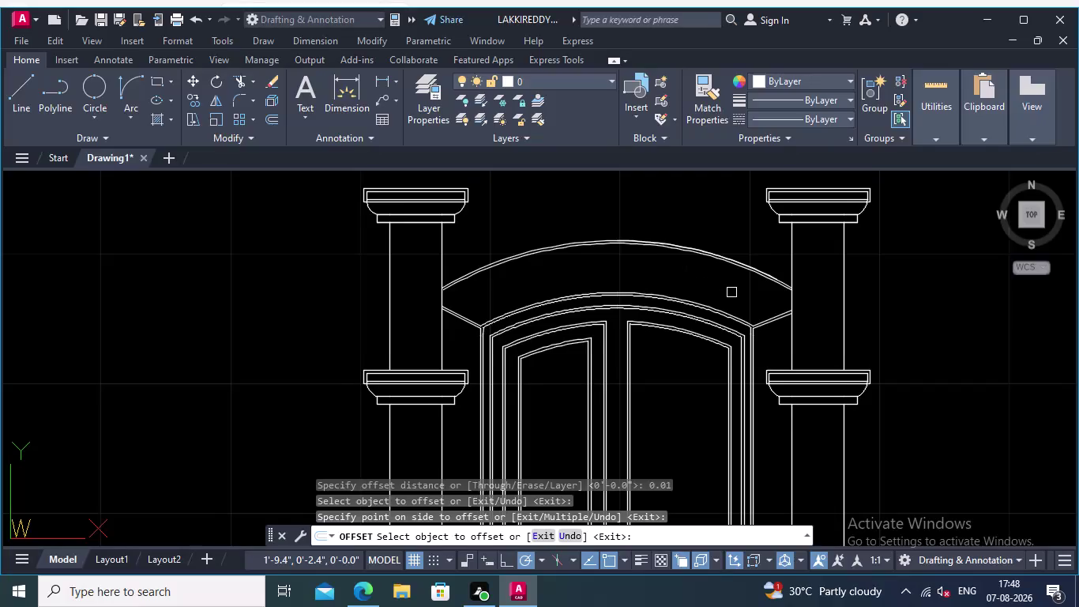
Pan and zoom across the arch, columns and door leaves, then cancel the running offset.
middle_drag(735, 292, 737, 260)
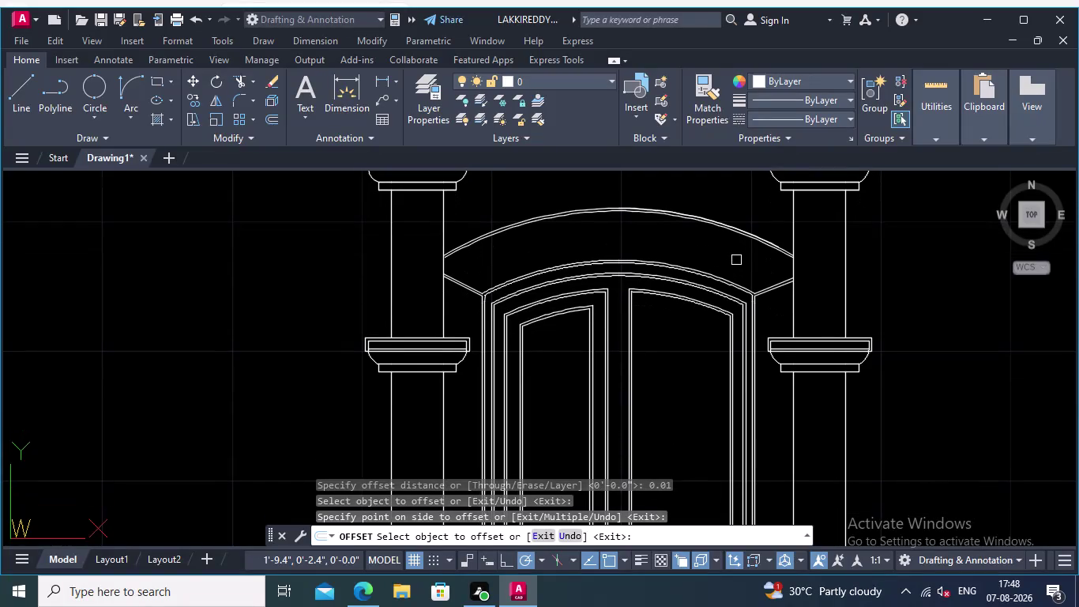
scroll(down, 3)
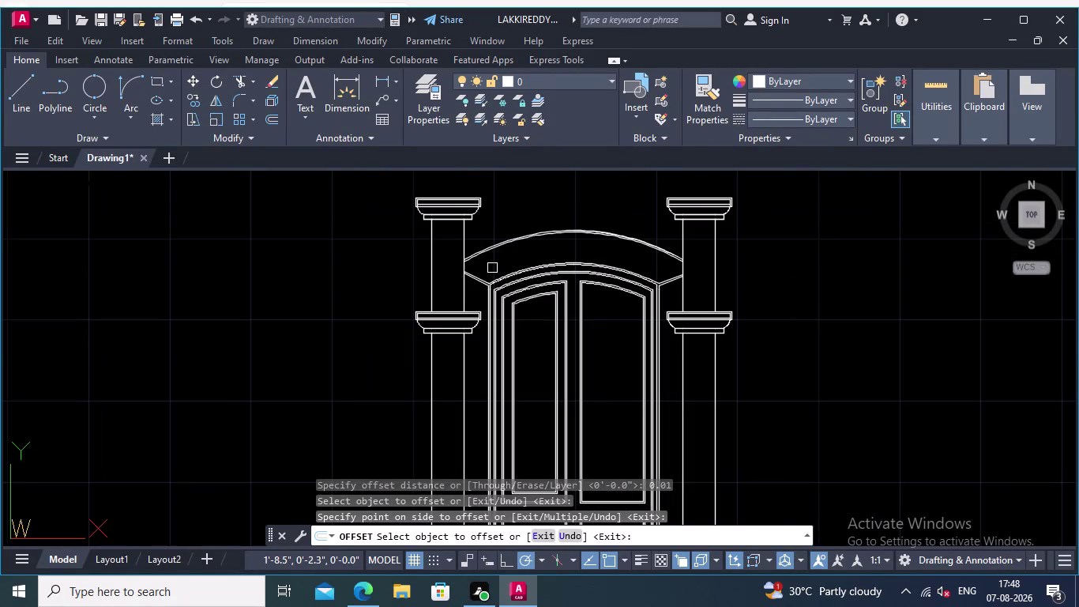
scroll(up, 3)
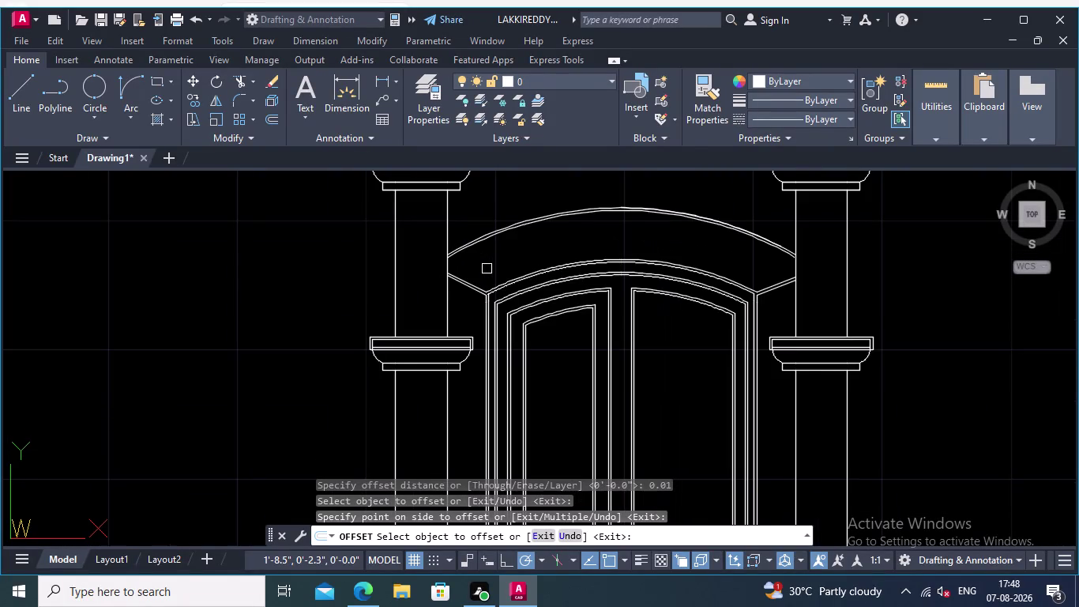
scroll(up, 3)
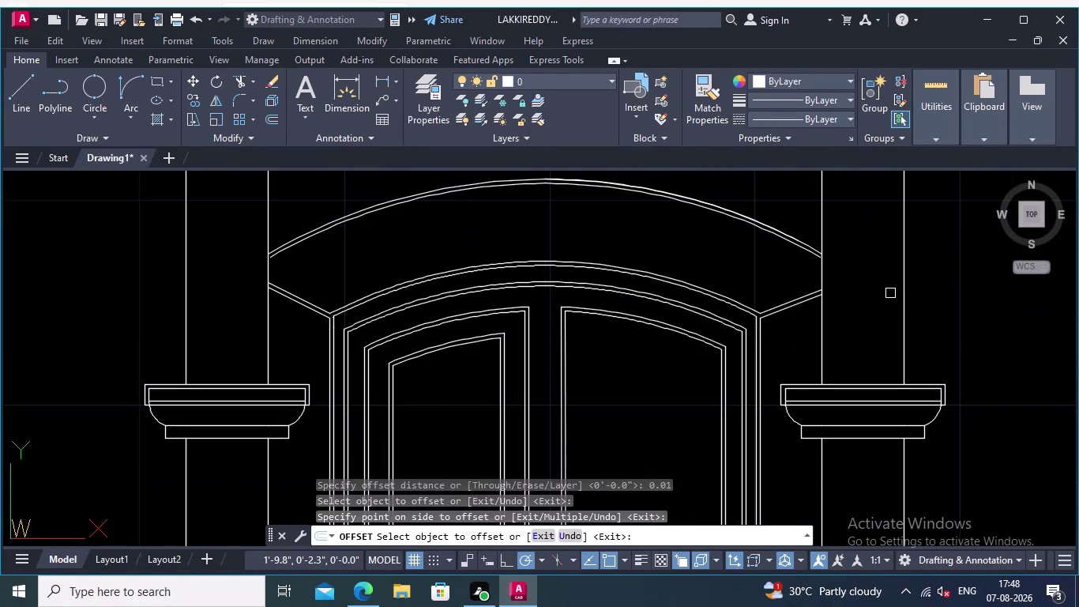
scroll(down, 3)
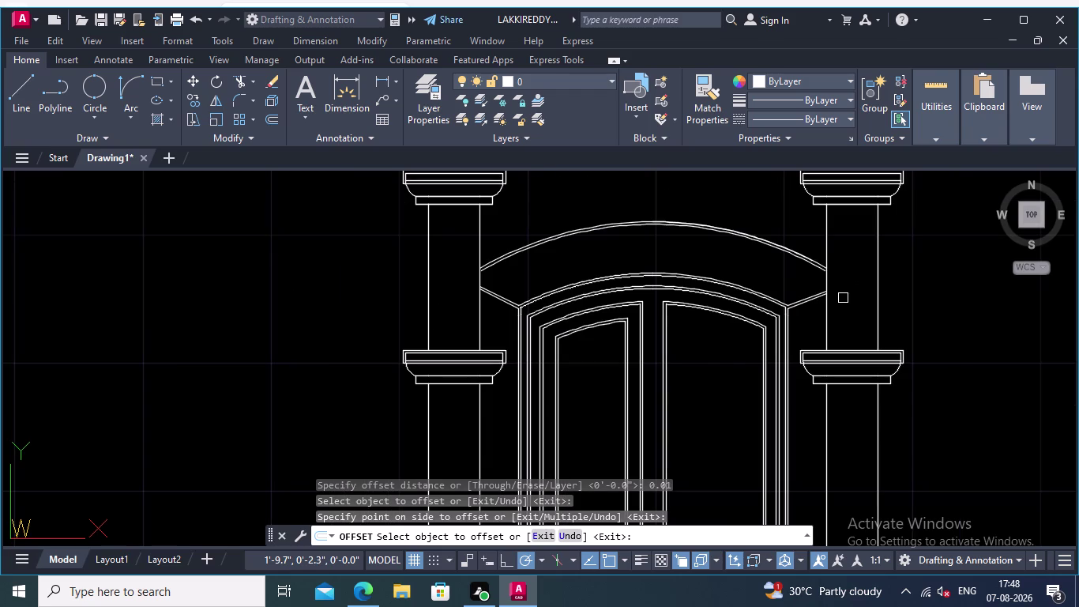
middle_drag(715, 370, 702, 290)
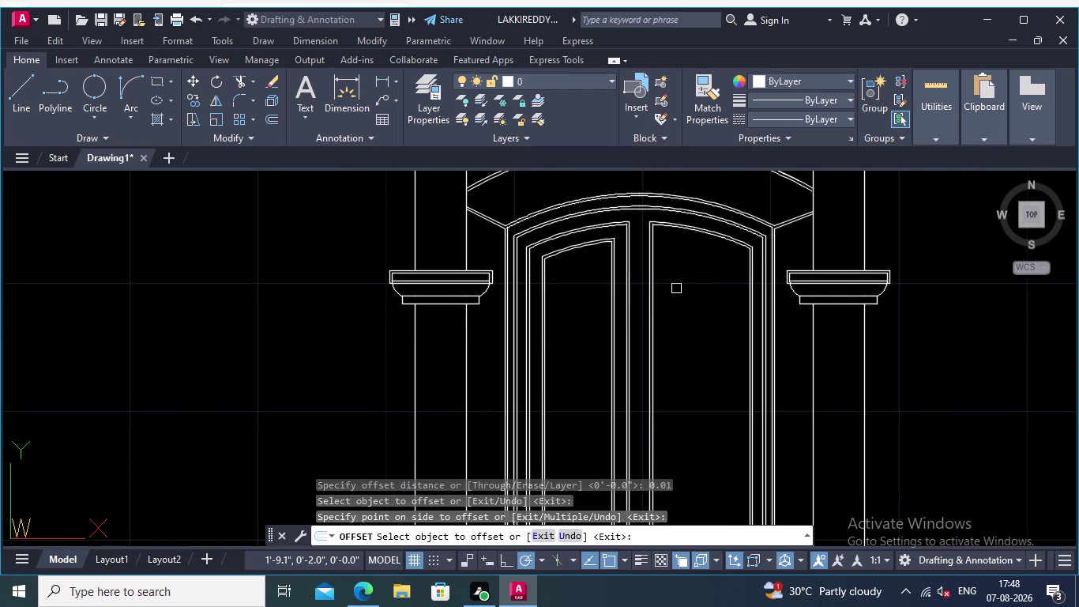
scroll(up, 3)
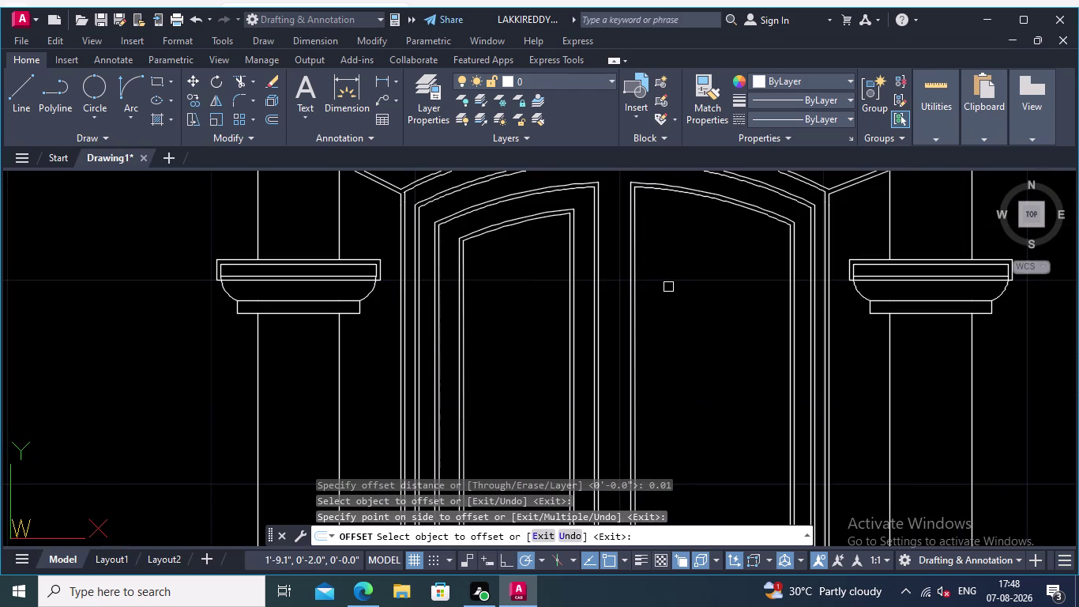
middle_drag(673, 288, 689, 287)
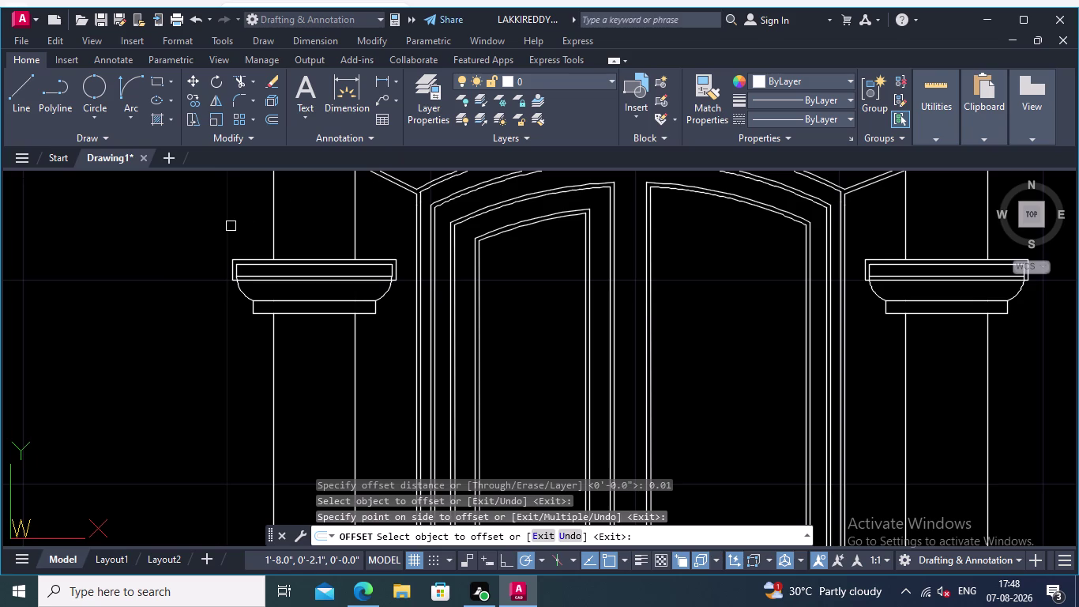
key(Escape)
Start JOIN and select the right leaf panel's top arc and a side line.
text(j)
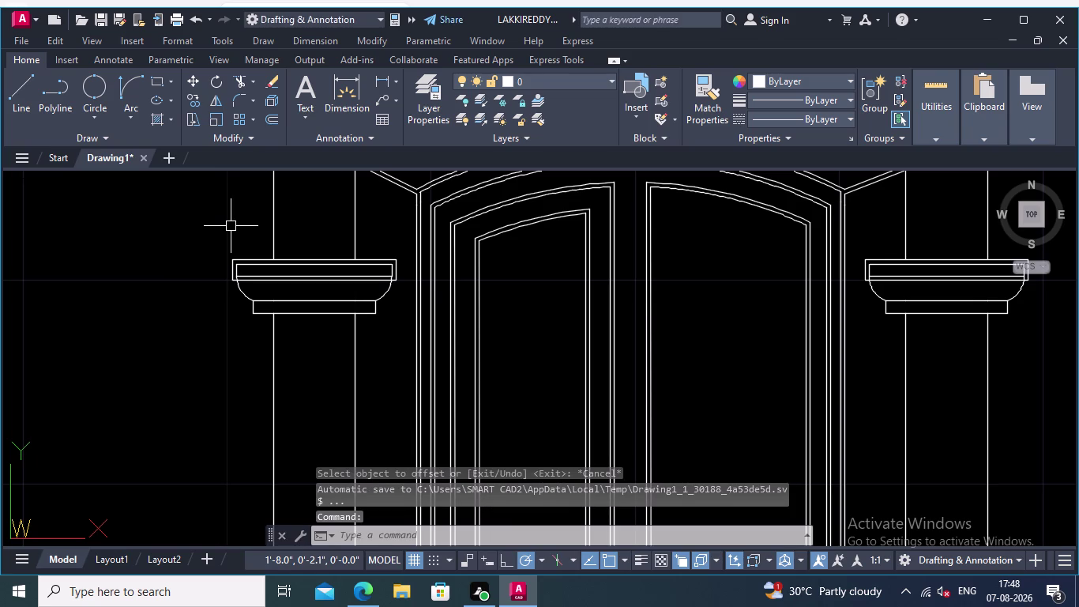
text(oin)
key(Return)
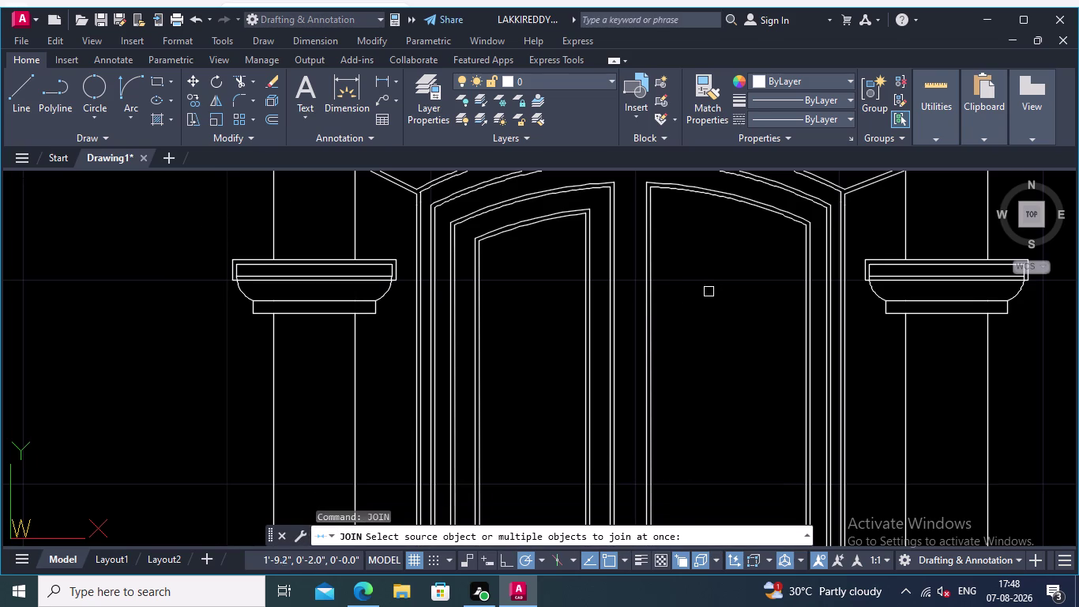
middle_drag(679, 284, 701, 341)
scroll(up, 3)
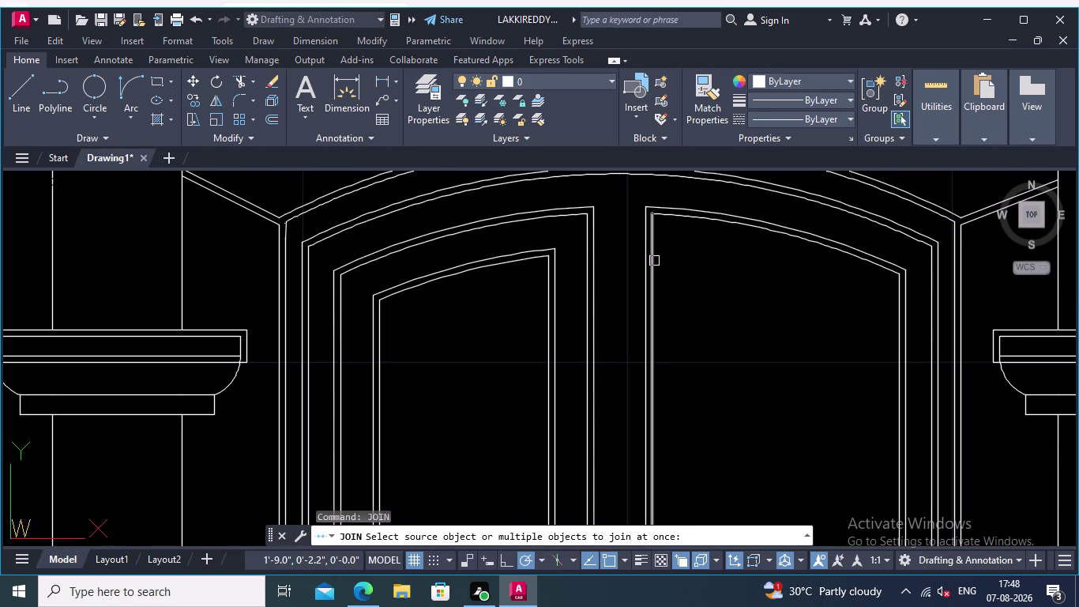
click(655, 262)
click(678, 218)
Add the panel's remaining edge and bottom line, then confirm the join.
middle_drag(692, 302, 620, 274)
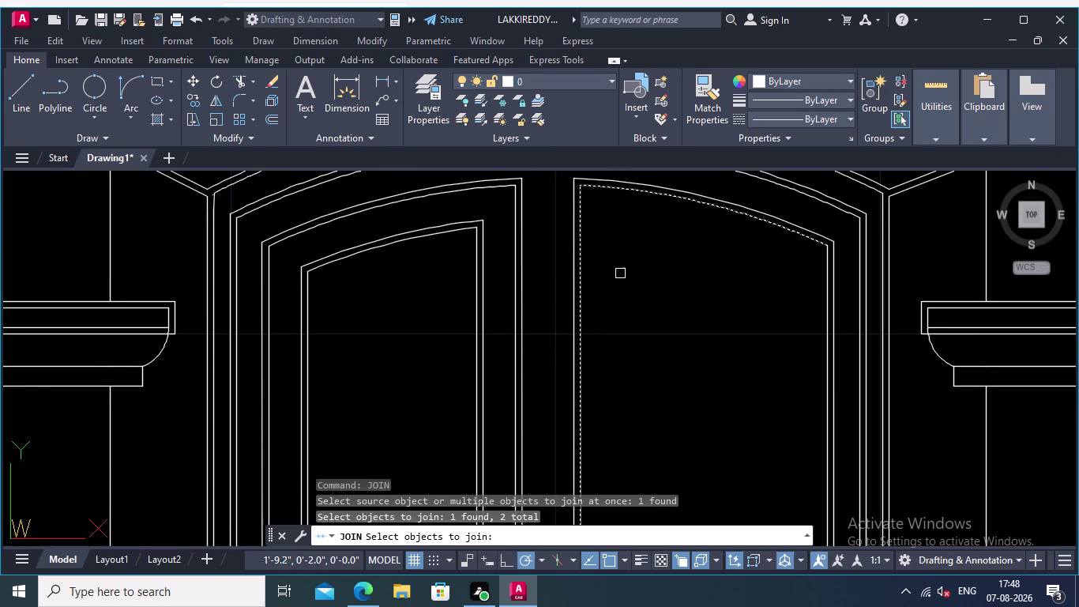
scroll(up, 3)
click(801, 391)
scroll(down, 3)
middle_drag(699, 366, 659, 193)
middle_drag(653, 352, 653, 217)
middle_drag(637, 414, 641, 290)
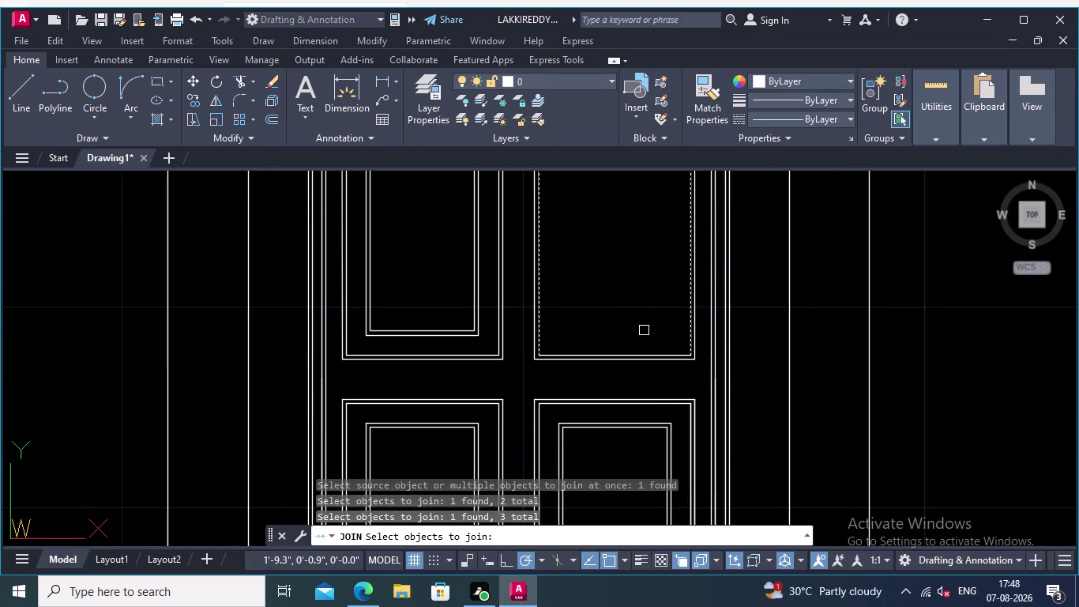
scroll(up, 3)
click(611, 366)
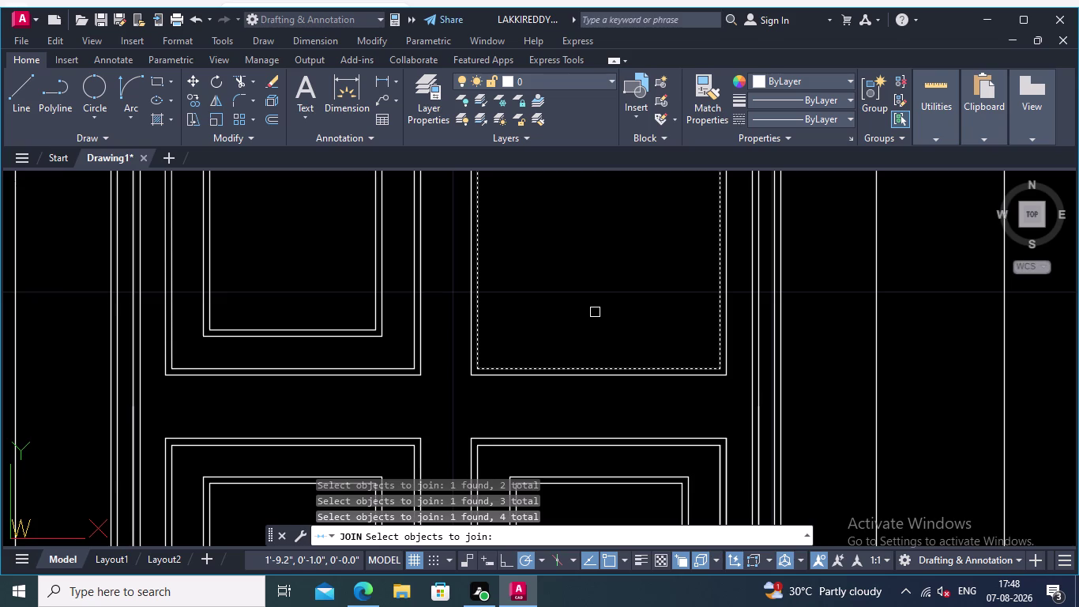
key(Return)
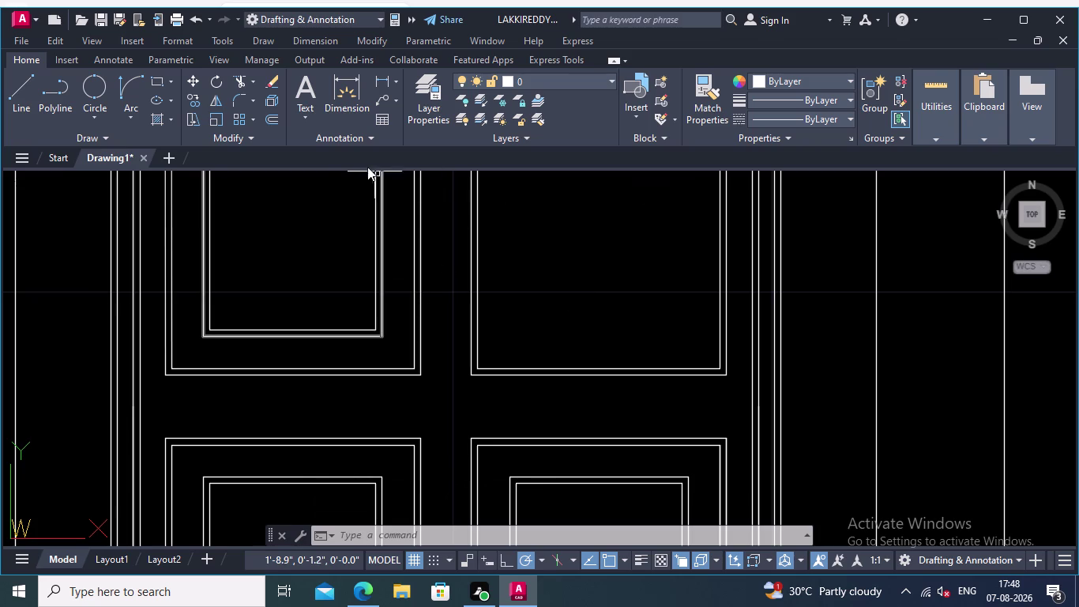
Start Offset and set the offset distance to 0.05.
click(272, 111)
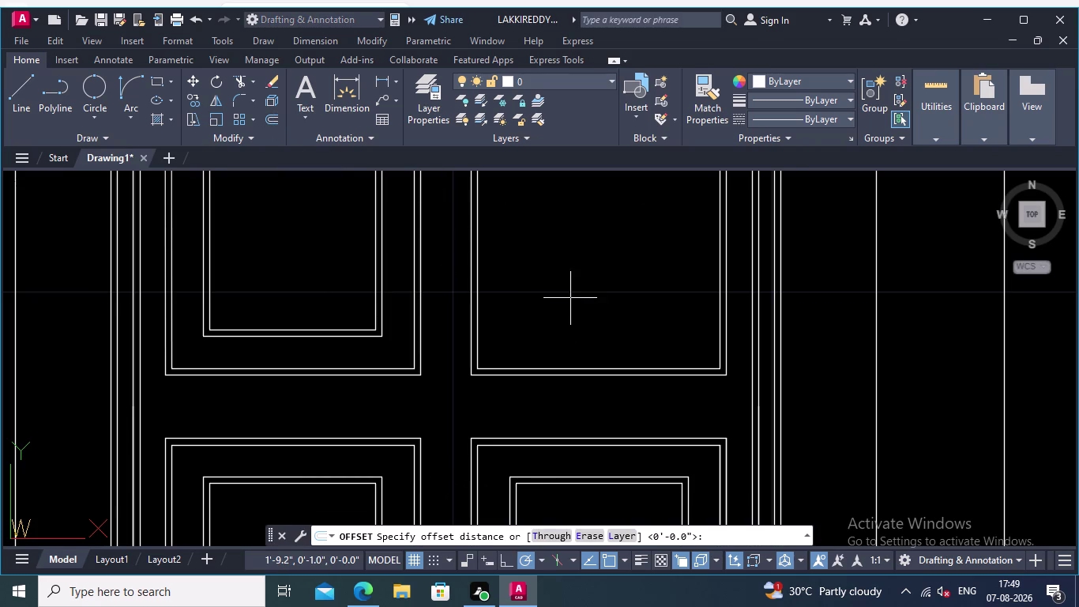
middle_drag(571, 298, 594, 406)
scroll(up, 3)
middle_drag(594, 406, 575, 296)
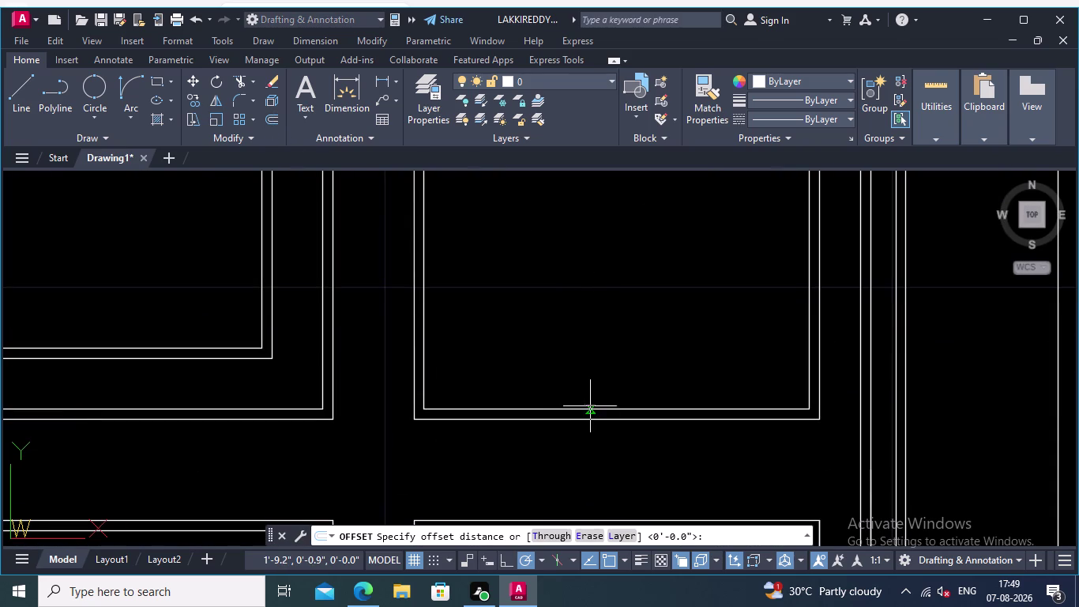
click(590, 407)
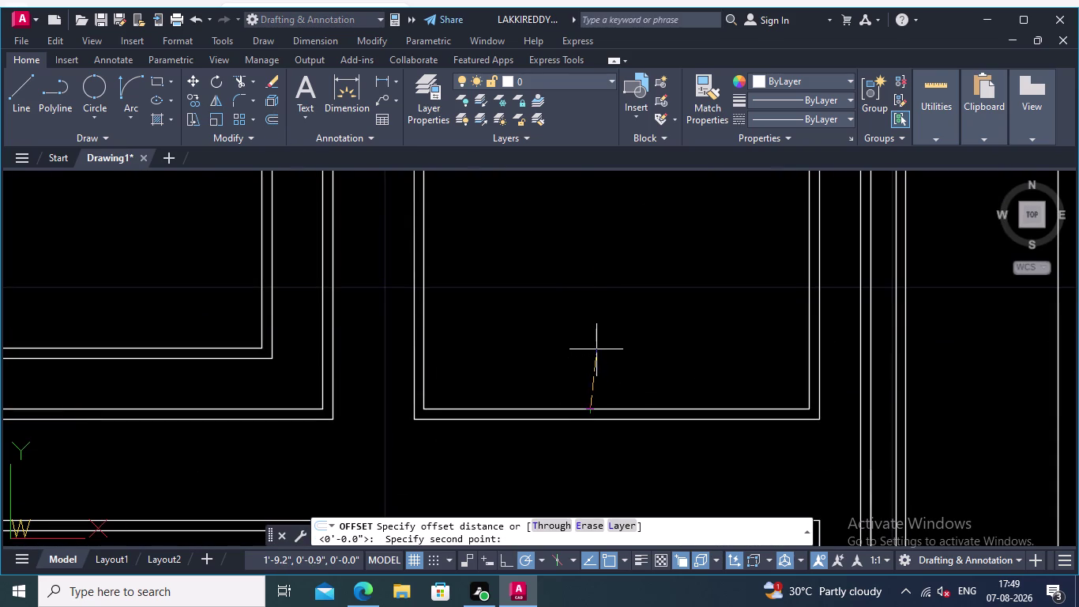
text(0.05)
key(Return)
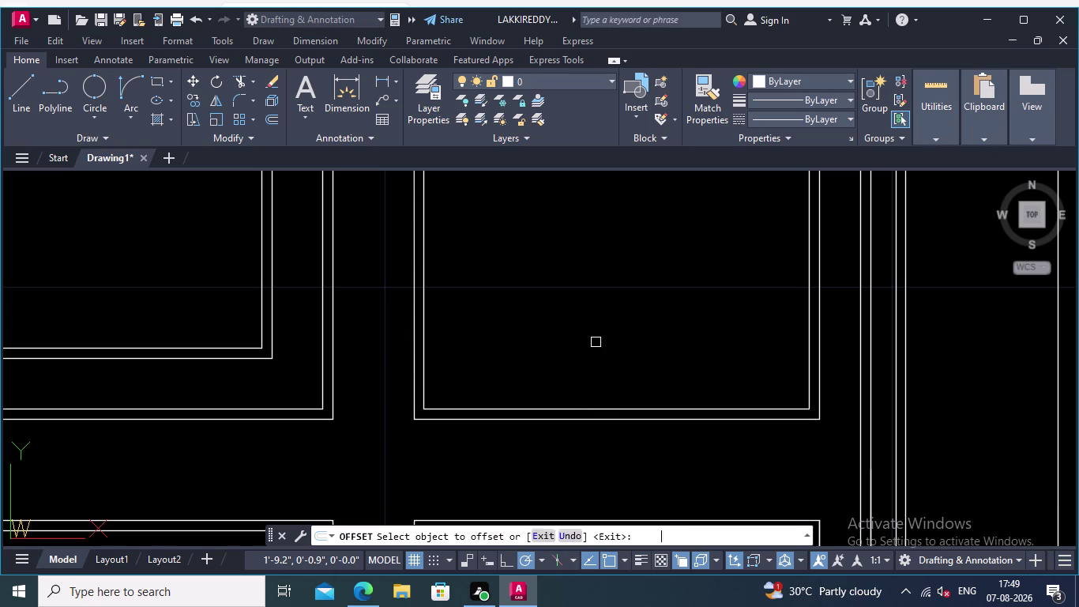
Offset the joined panel outline to one side and zoom out over the door.
click(591, 407)
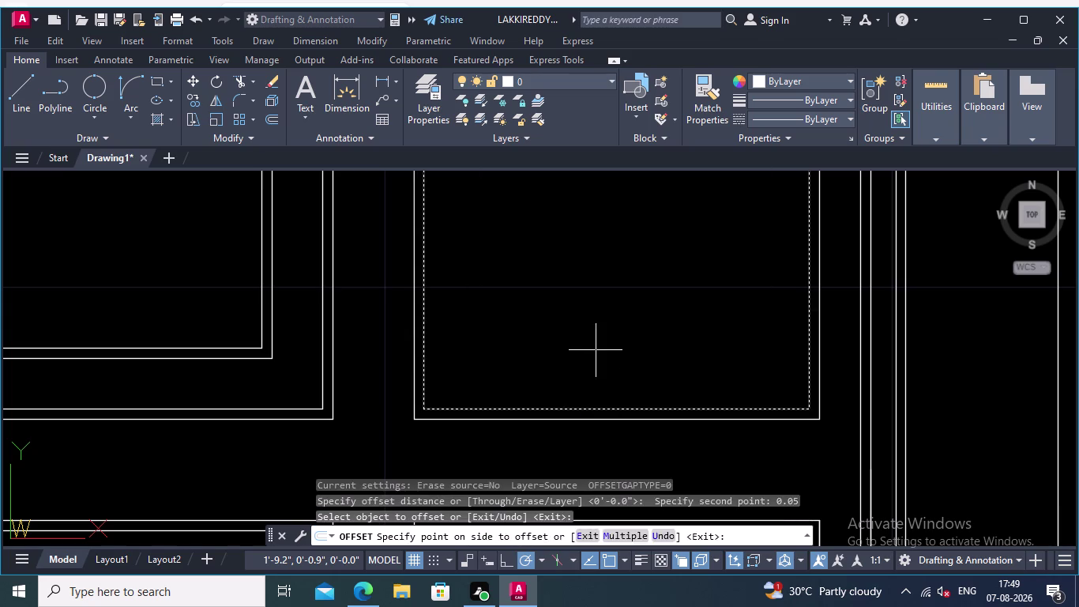
click(597, 347)
scroll(down, 3)
middle_drag(594, 335, 601, 394)
scroll(down, 3)
middle_drag(591, 347, 595, 379)
scroll(up, 3)
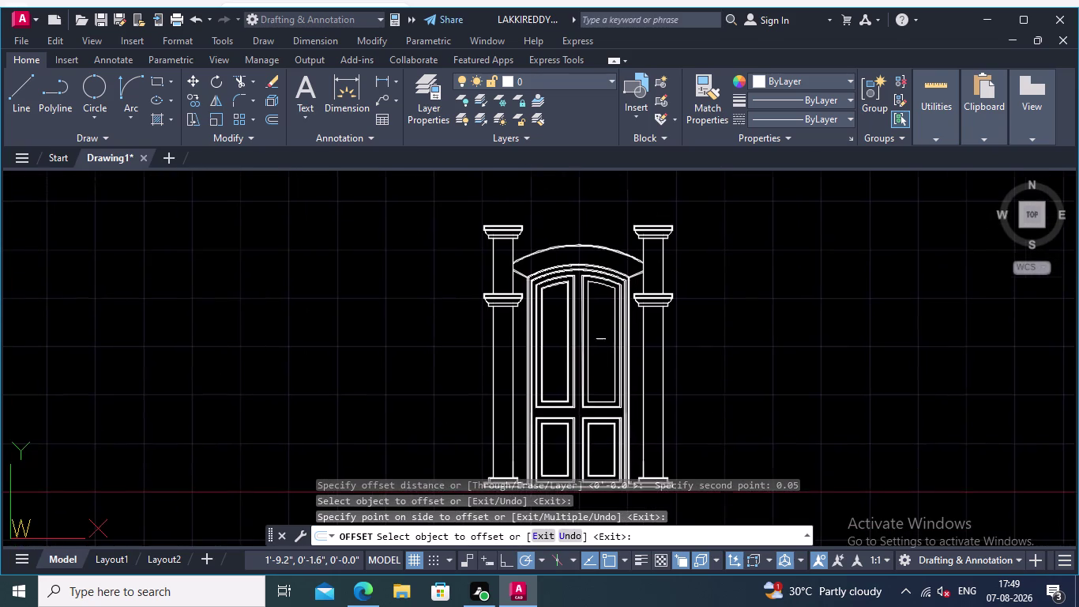
Restart Offset and set the distance to 0.01, correcting the mistyped value.
scroll(up, 3)
key(space)
key(space)
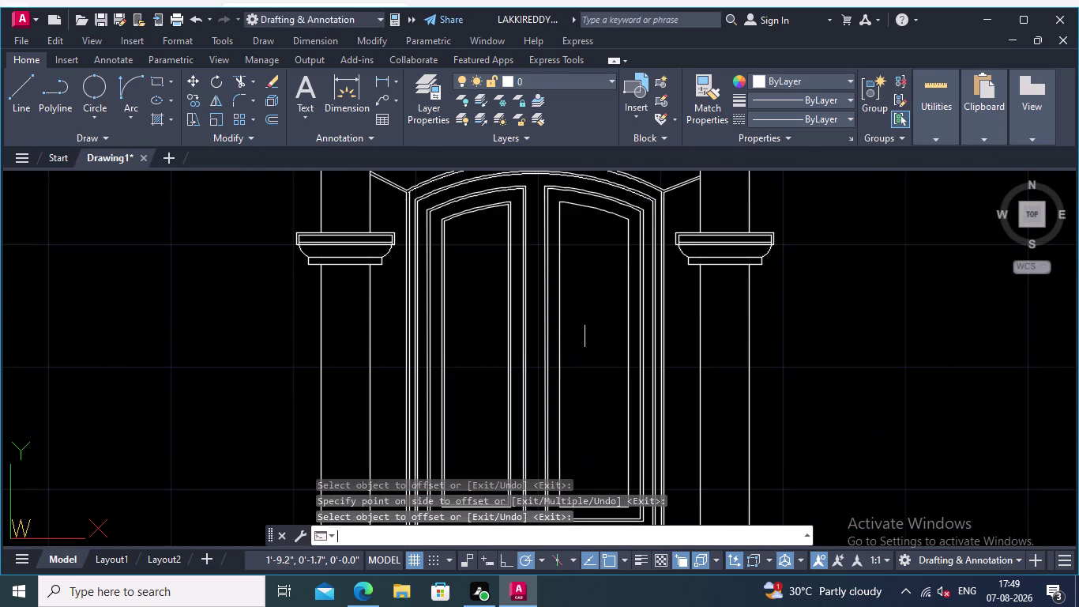
text(0.01.)
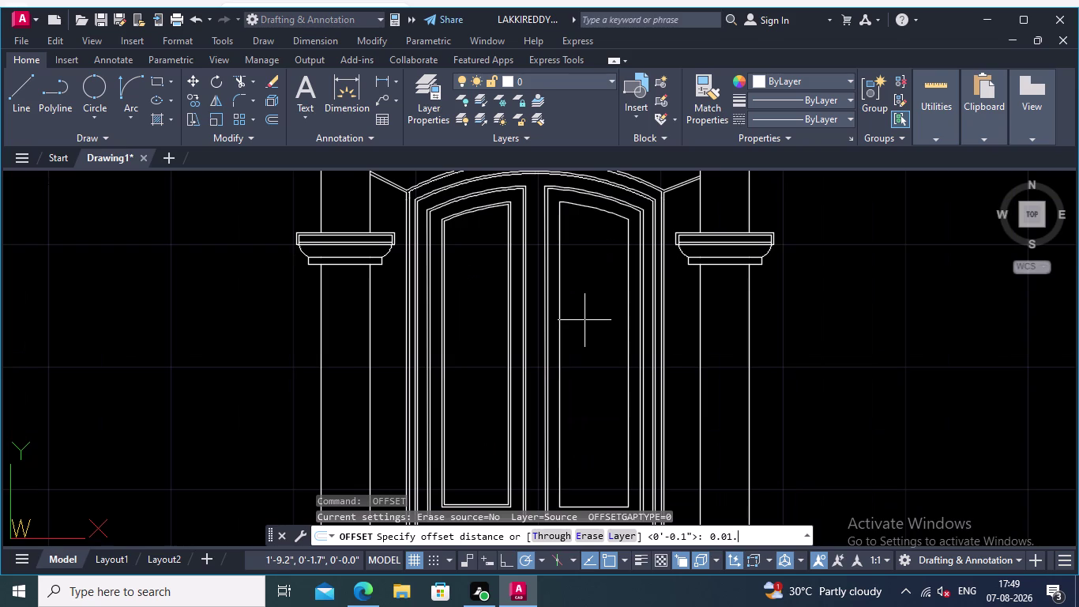
key(Return)
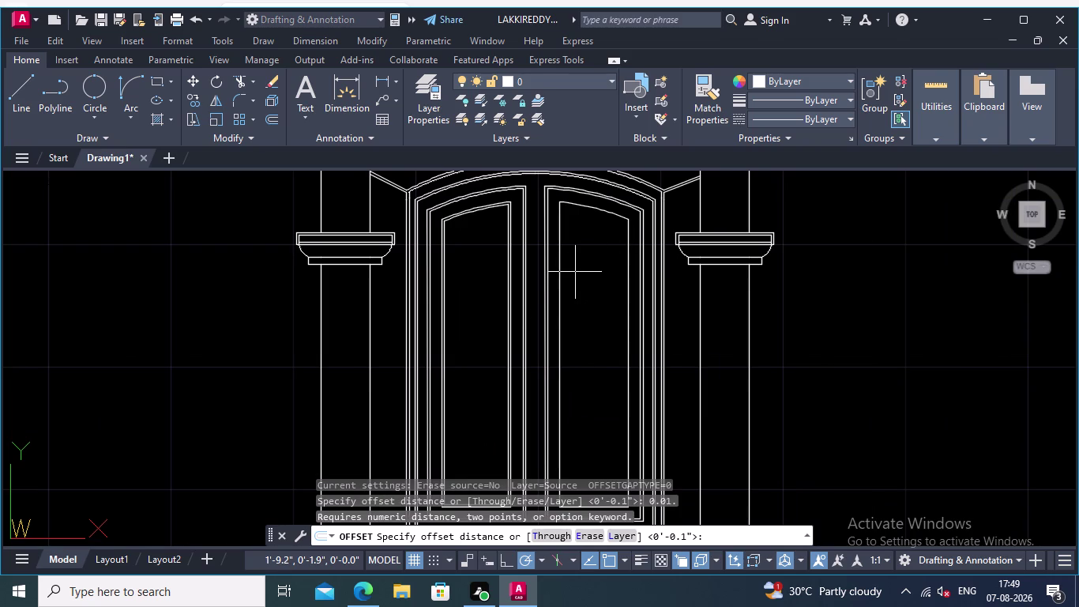
key(Escape)
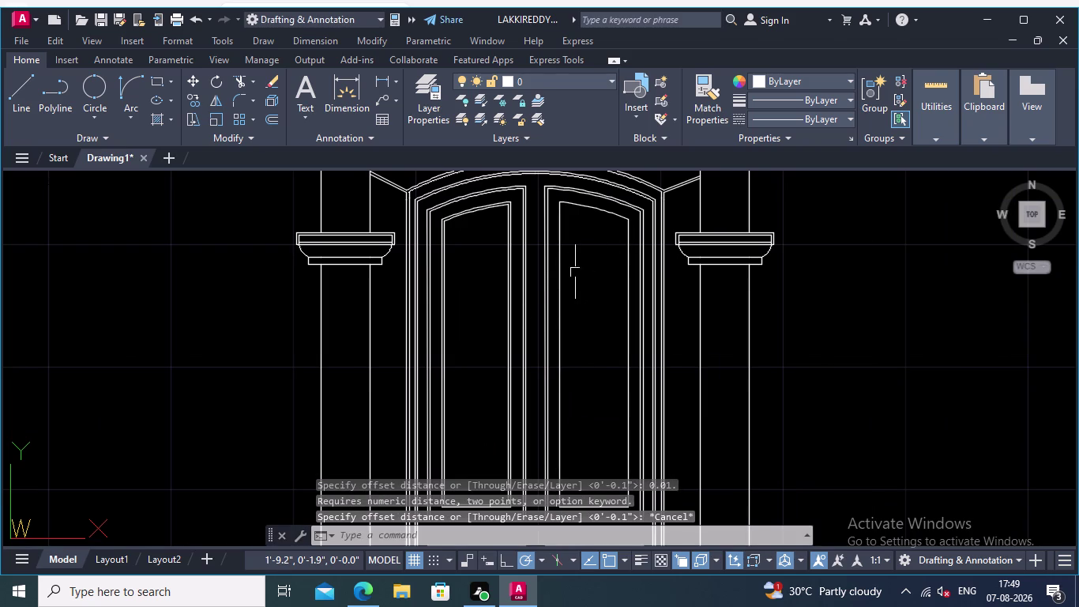
key(space)
text(0.0)
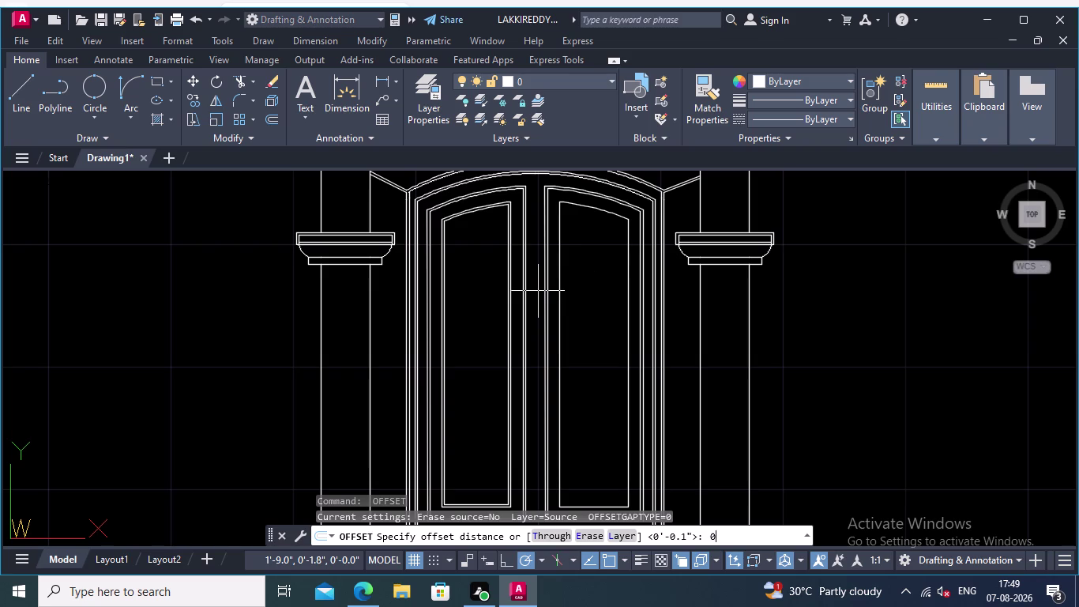
text(1.)
key(BackSpace)
key(Return)
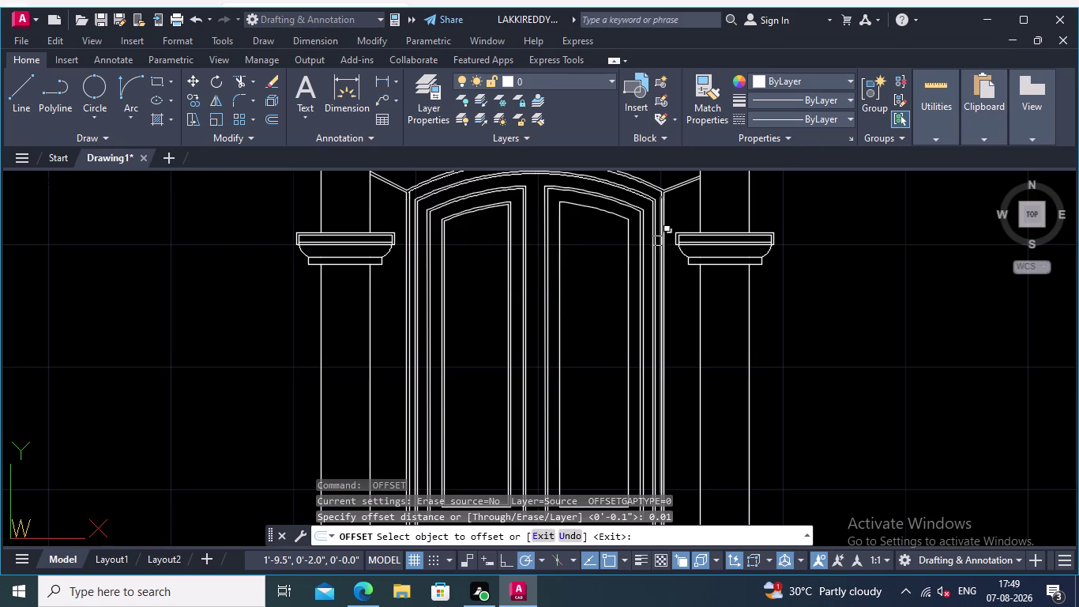
Offset the door frame line by 0.01 and inspect the arch edges.
click(612, 213)
click(611, 241)
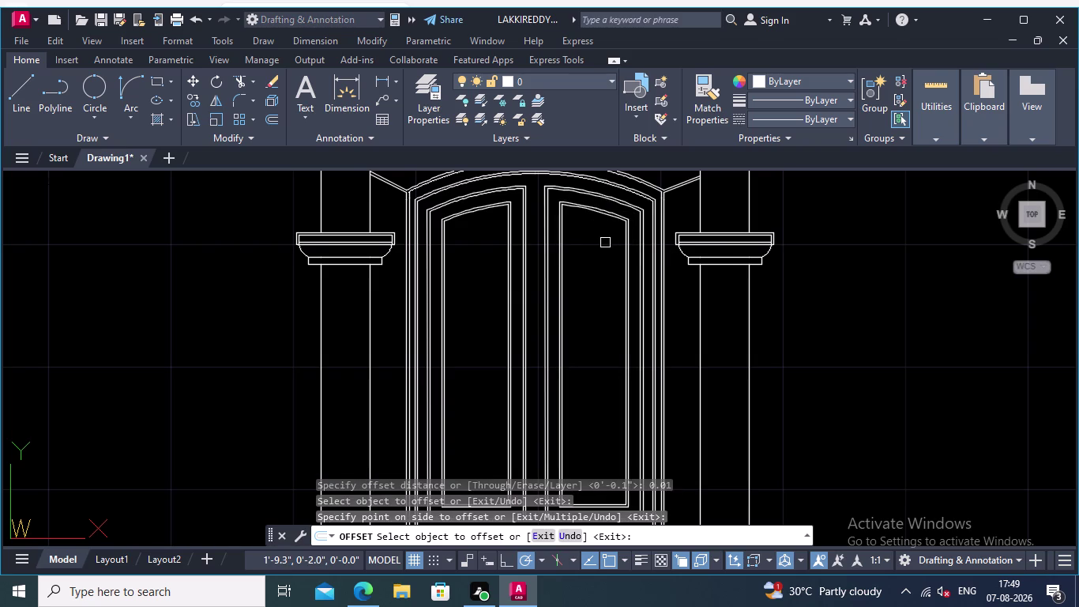
middle_drag(604, 247, 652, 247)
scroll(up, 3)
middle_drag(630, 226, 630, 297)
scroll(up, 3)
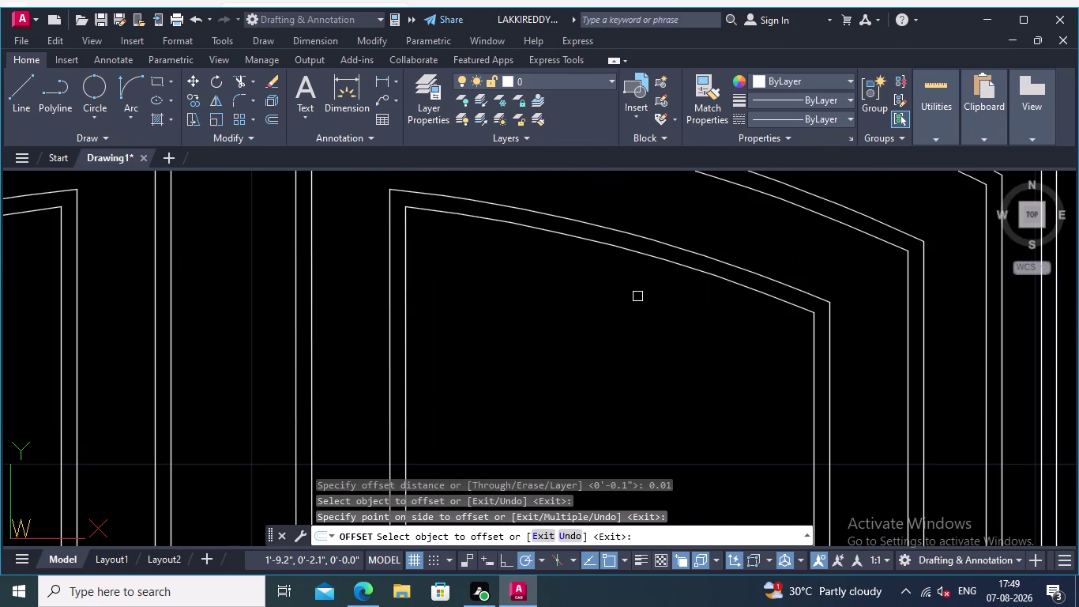
scroll(down, 3)
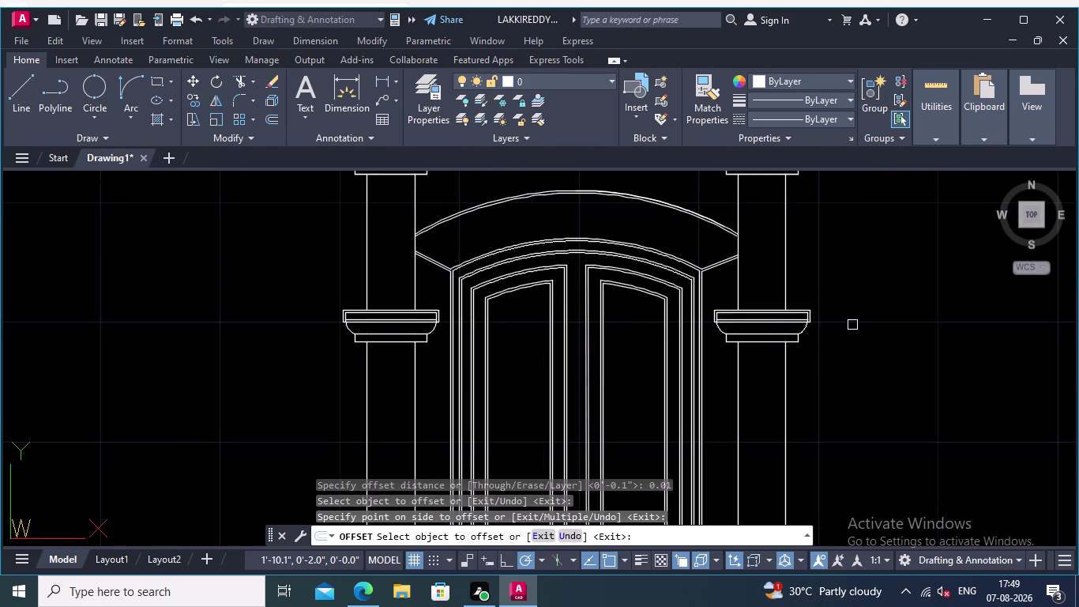
Pan over the capitals, door leaves and column bases to review the full elevation.
middle_drag(840, 267, 827, 184)
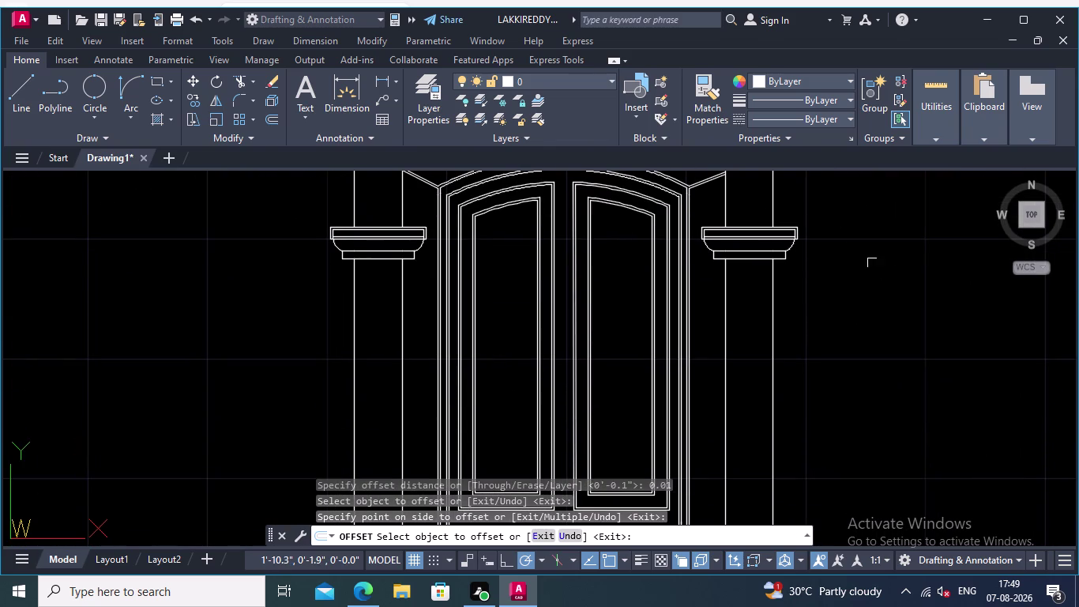
middle_drag(924, 291, 881, 198)
scroll(down, 3)
middle_drag(853, 296, 874, 366)
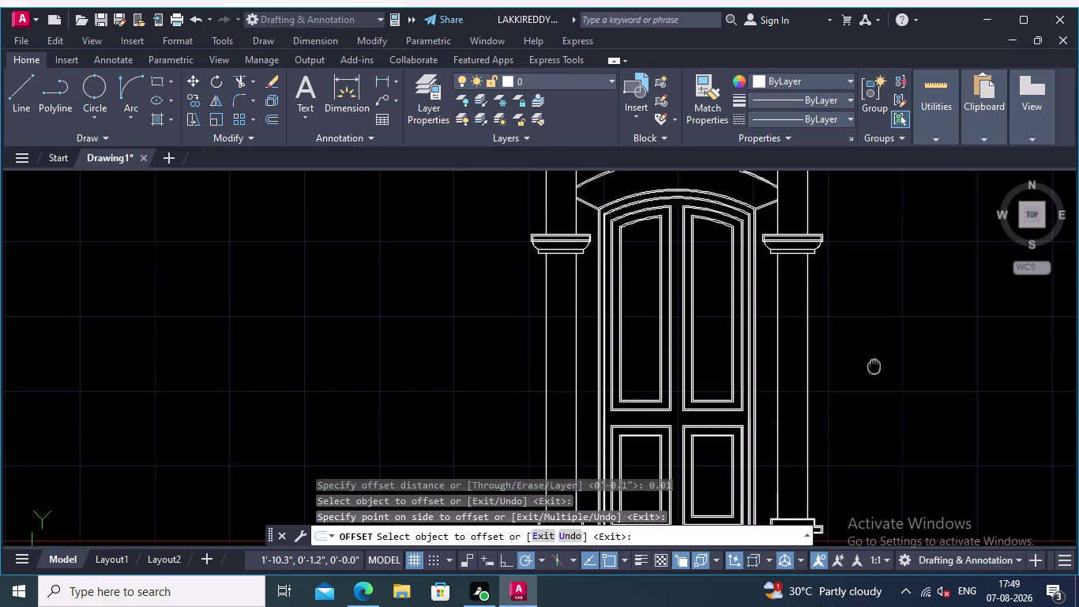
middle_drag(874, 367, 873, 256)
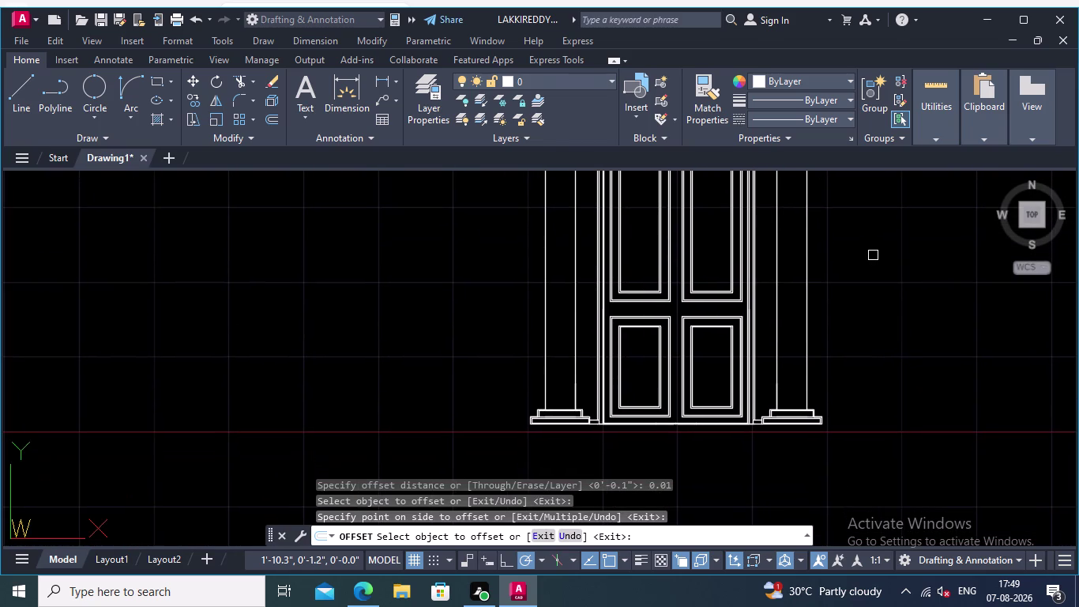
middle_drag(869, 298, 866, 386)
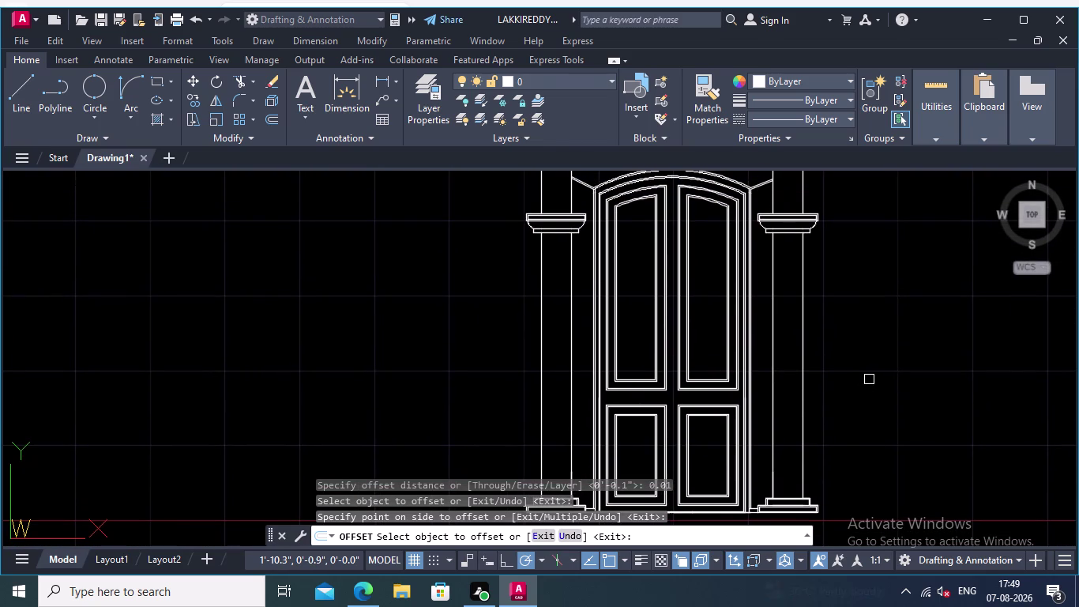
scroll(up, 3)
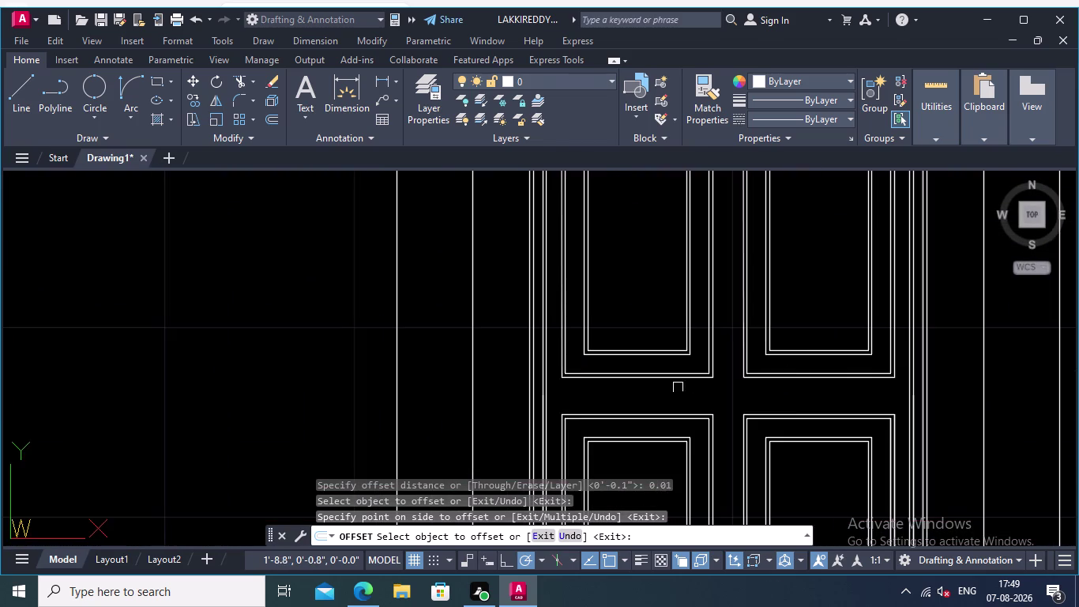
scroll(down, 3)
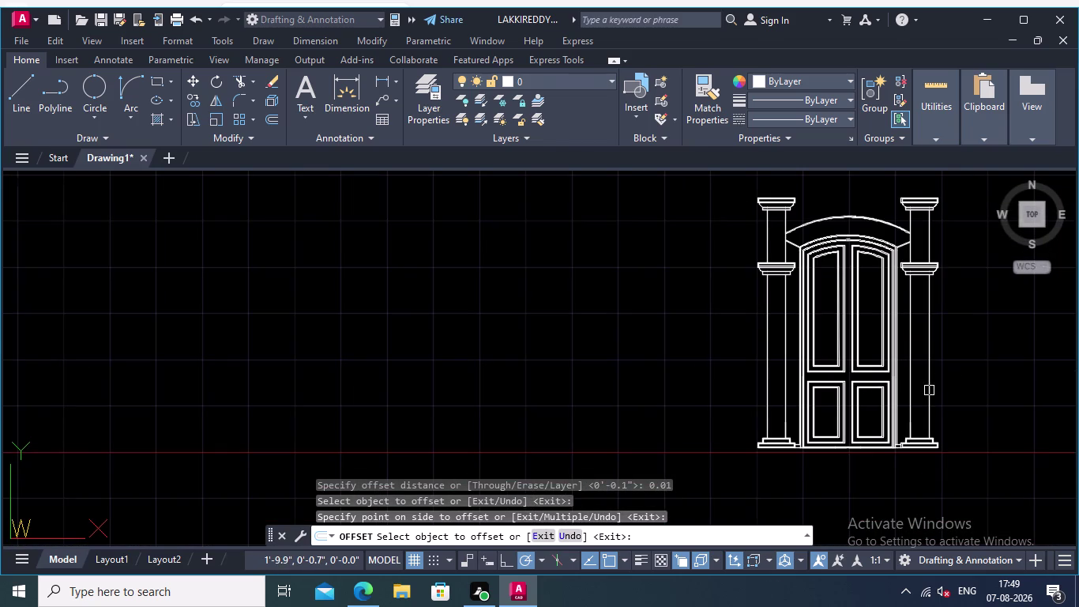
middle_drag(961, 358, 909, 357)
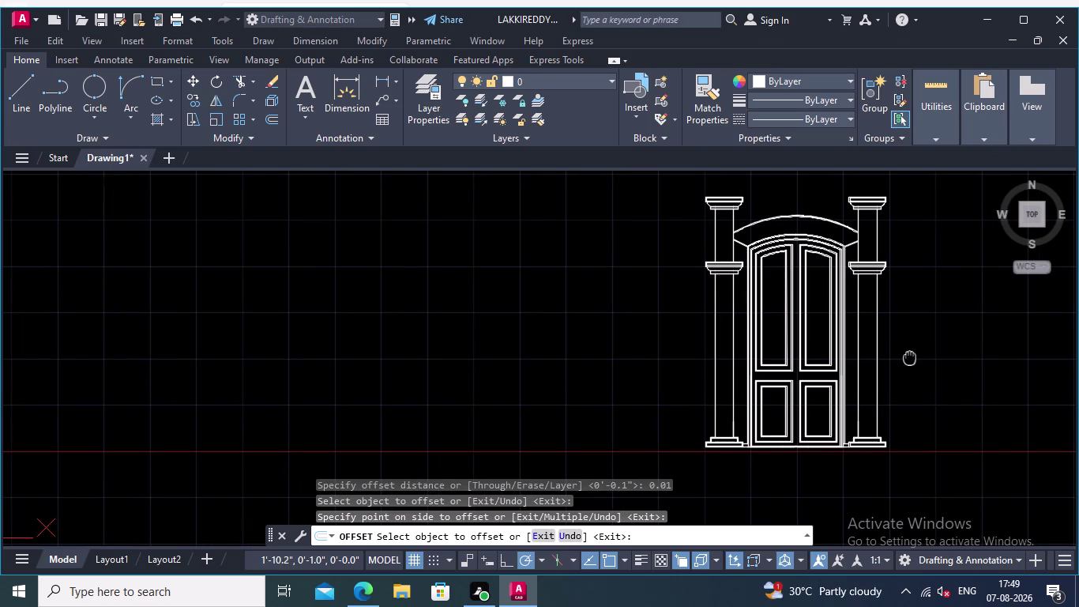
middle_drag(910, 356, 905, 360)
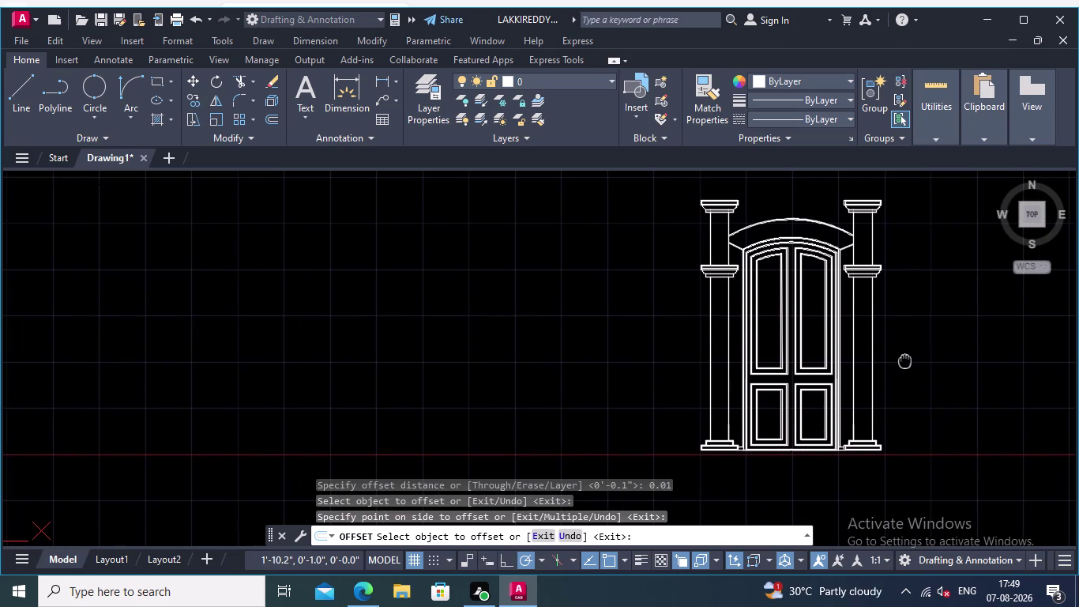
middle_drag(905, 359, 901, 350)
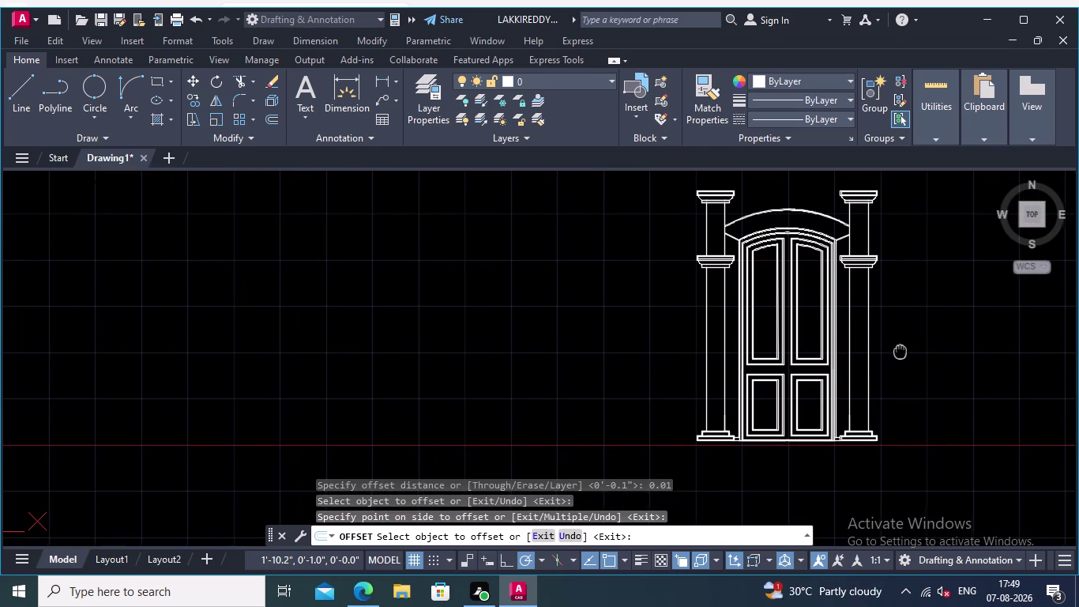
middle_drag(901, 350, 899, 351)
scroll(up, 3)
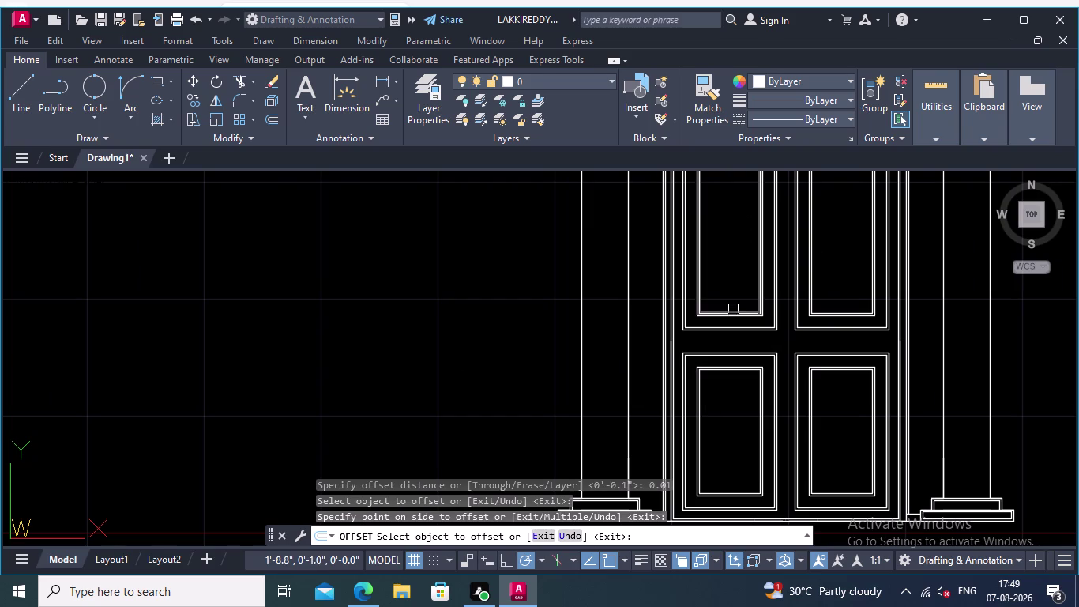
click(377, 76)
scroll(up, 3)
scroll(up, 3)
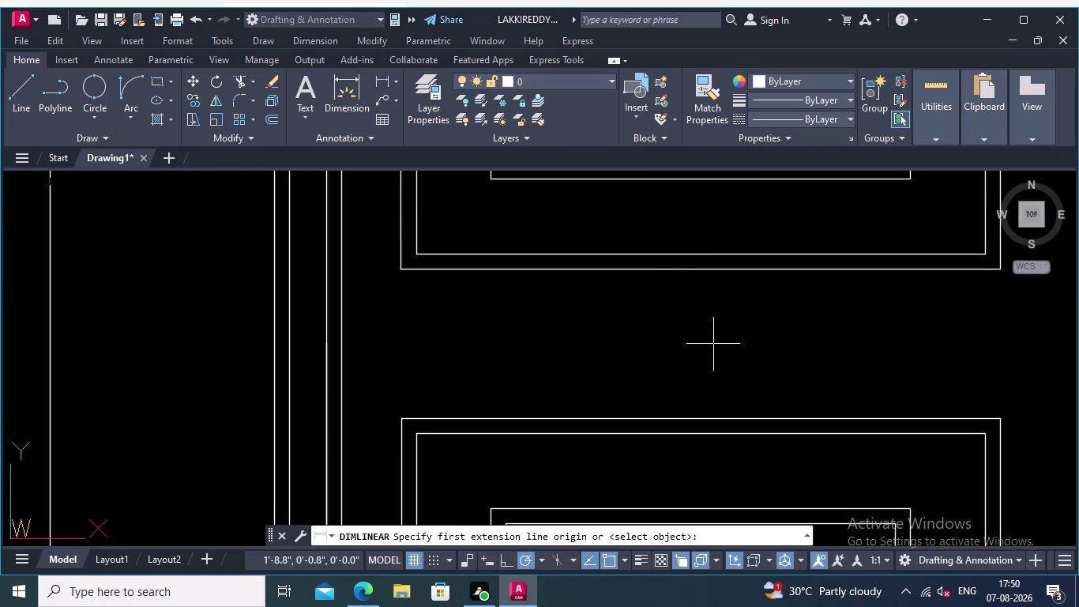
click(694, 269)
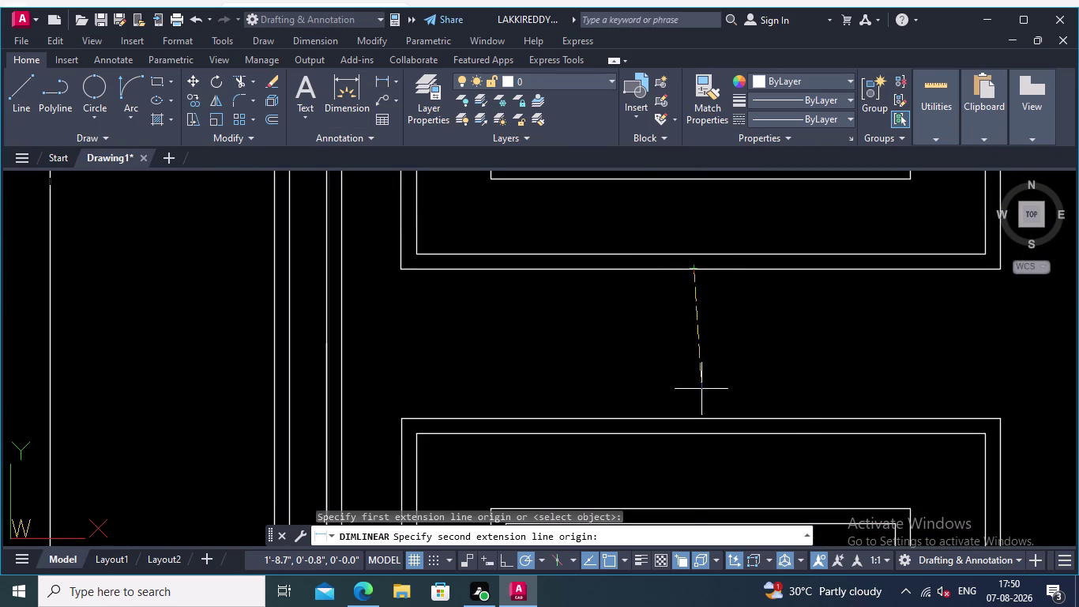
click(697, 415)
click(716, 394)
scroll(down, 3)
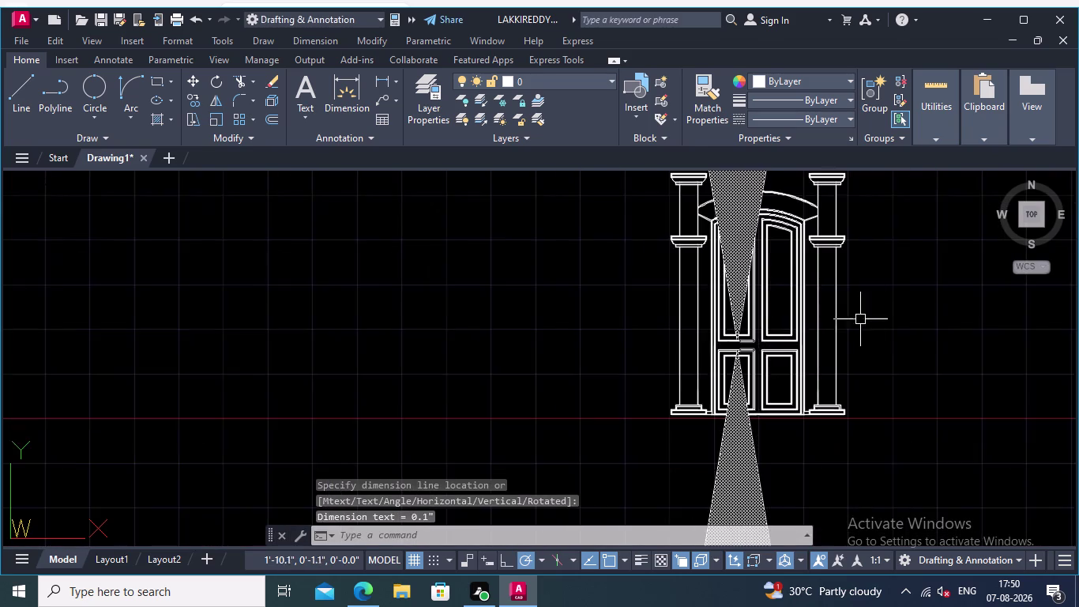
scroll(down, 3)
middle_drag(891, 307, 867, 211)
middle_drag(724, 299, 708, 242)
middle_drag(847, 314, 829, 399)
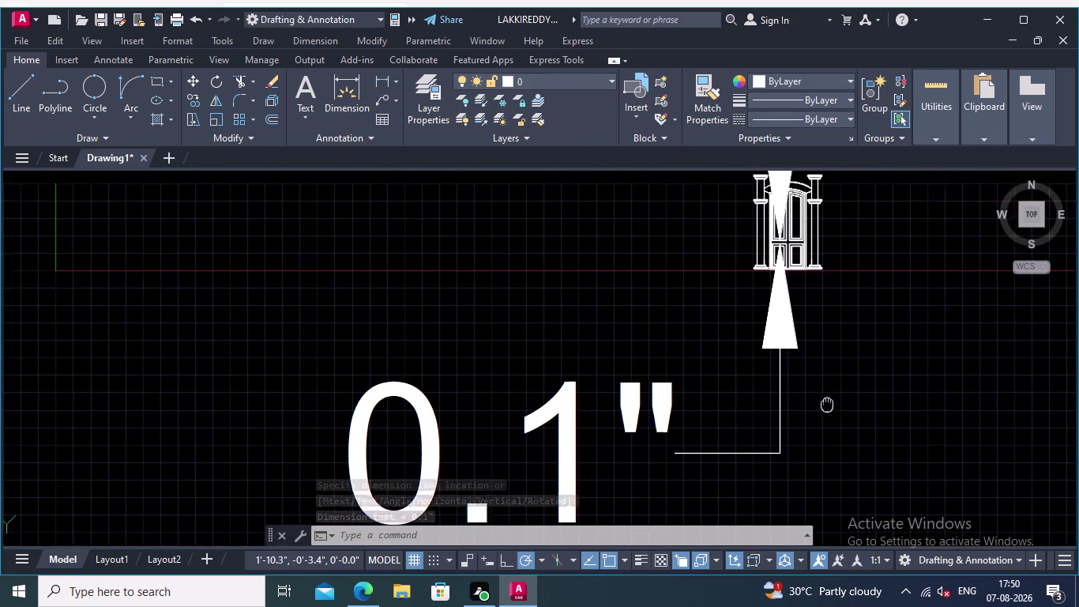
middle_drag(830, 399, 819, 414)
key(Escape)
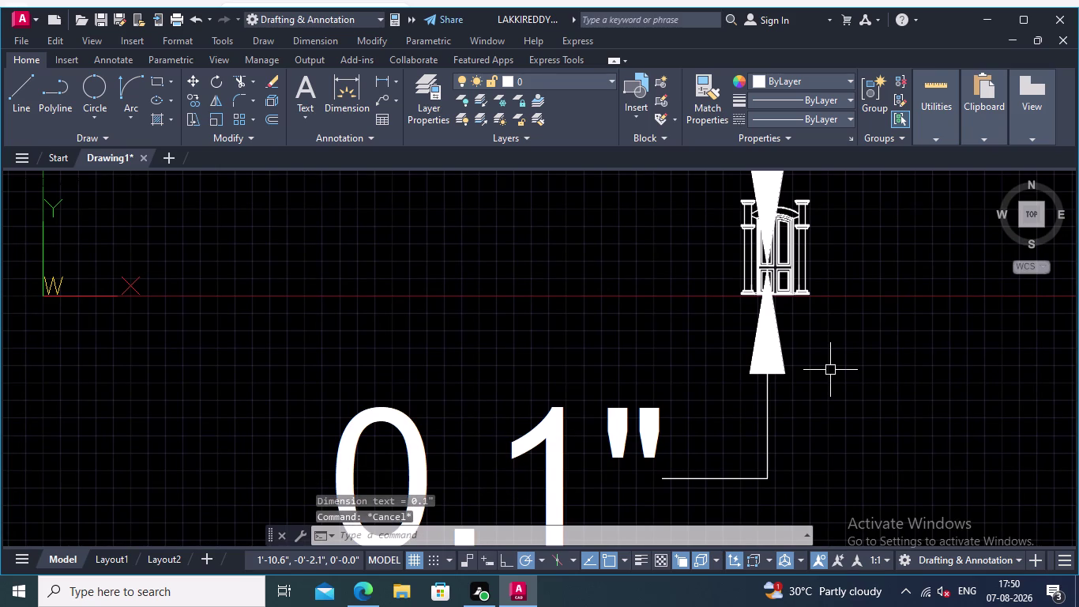
key(ctrl+z)
key(ctrl+z)
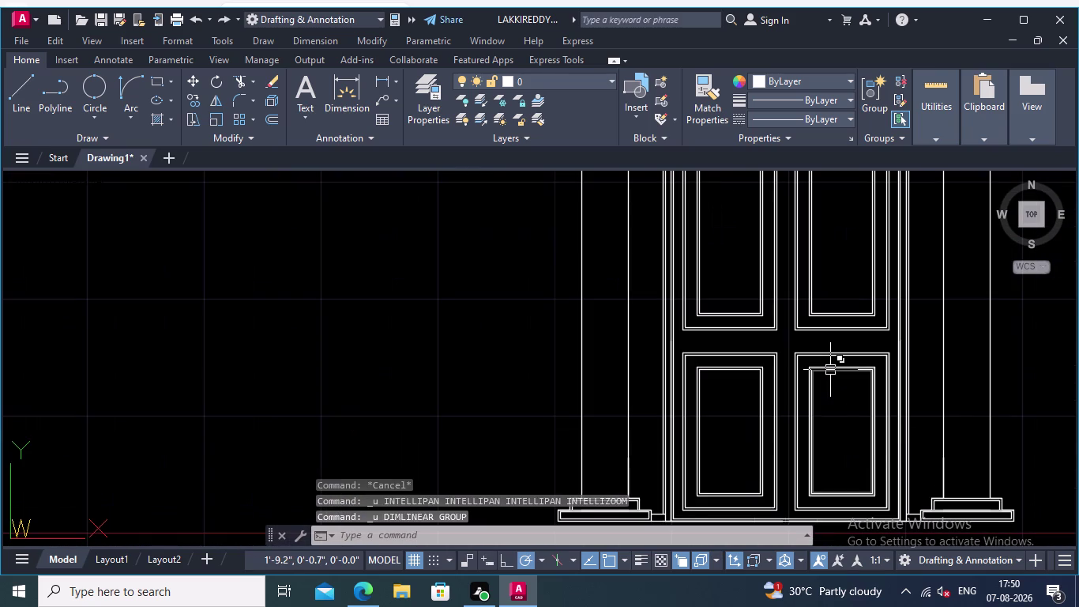
Zoom out and recentre the view on the whole door elevation.
scroll(down, 3)
middle_drag(1006, 379, 938, 438)
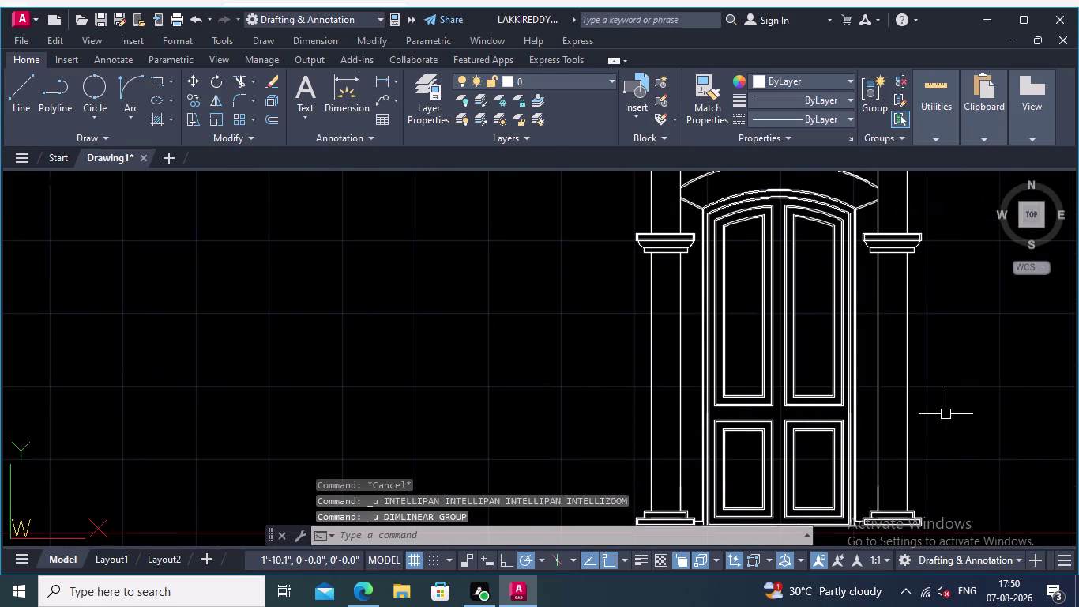
middle_drag(953, 403, 845, 337)
scroll(down, 3)
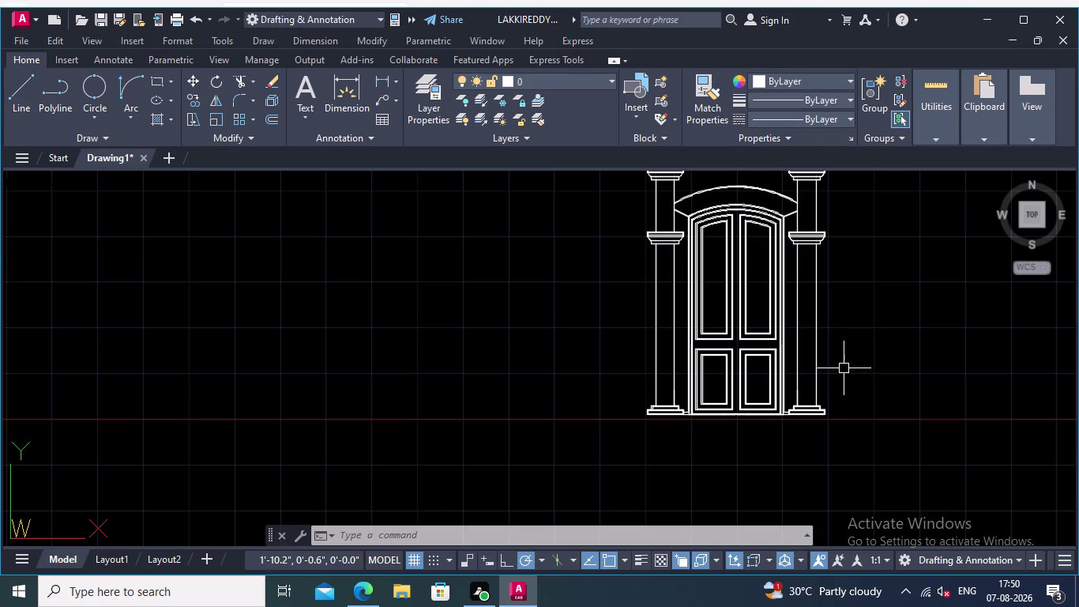
middle_drag(850, 338, 860, 357)
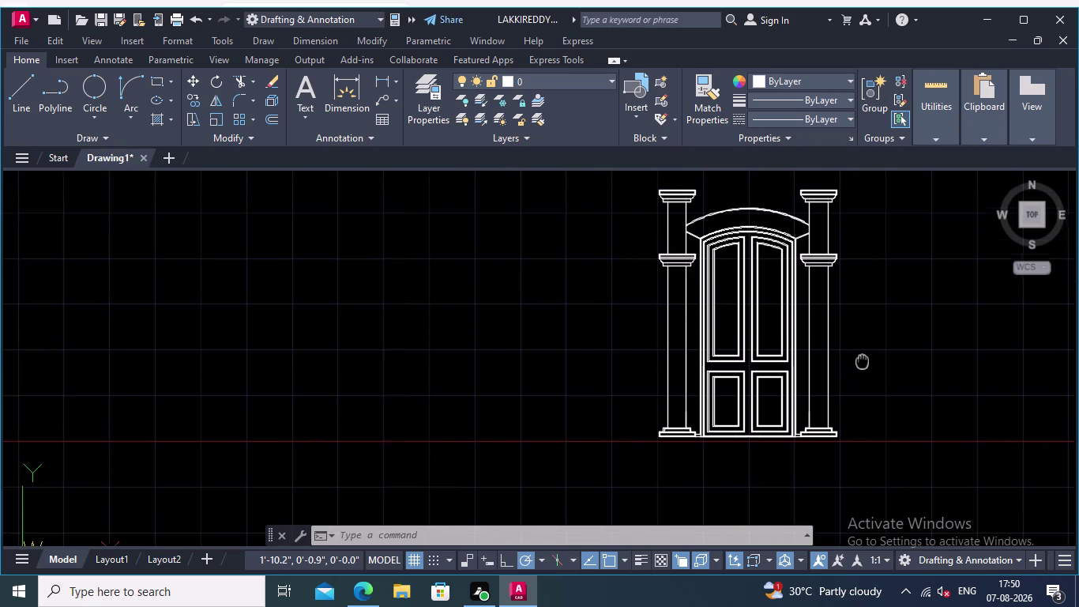
middle_drag(860, 357, 872, 397)
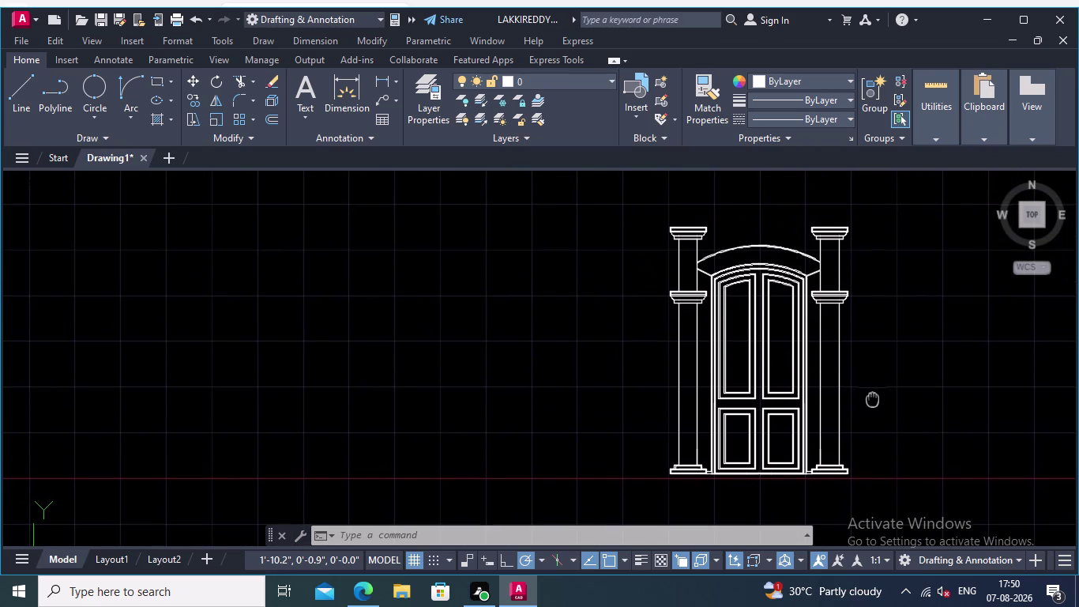
middle_drag(873, 398, 868, 412)
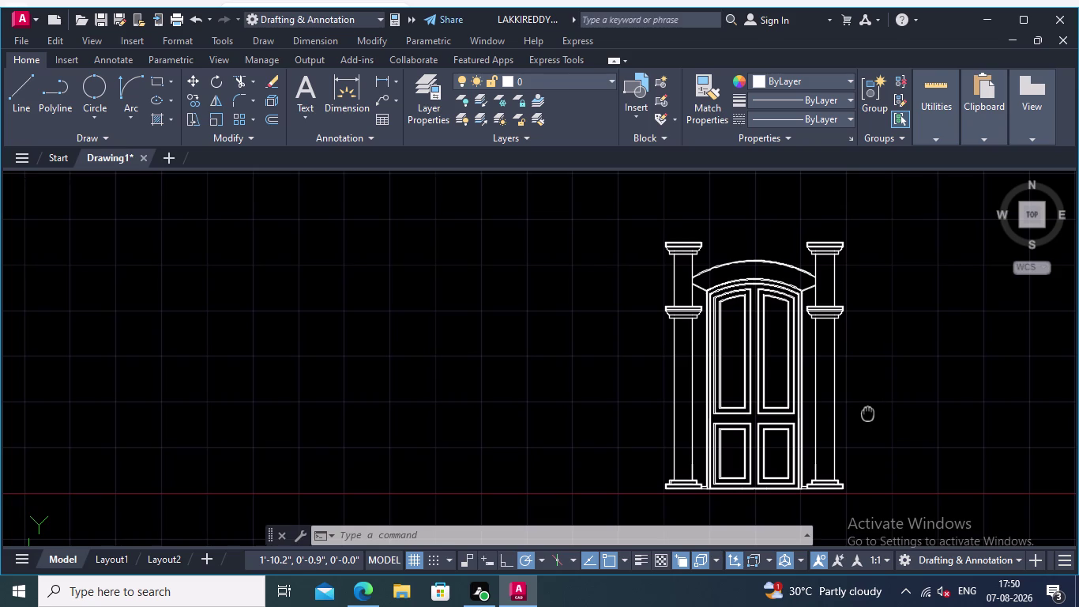
middle_drag(867, 412, 868, 417)
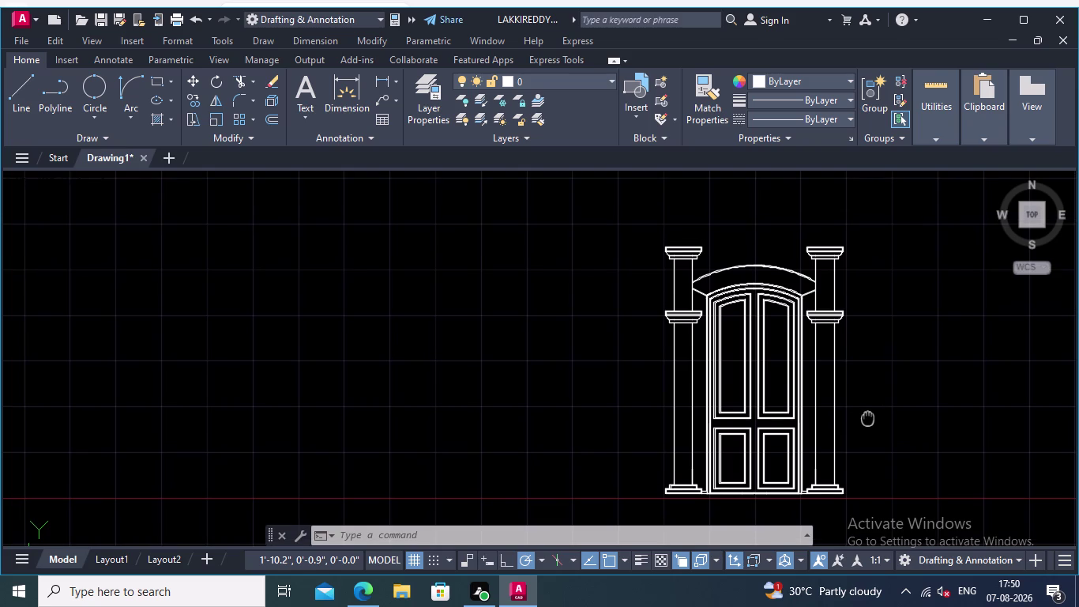
middle_drag(867, 416, 869, 416)
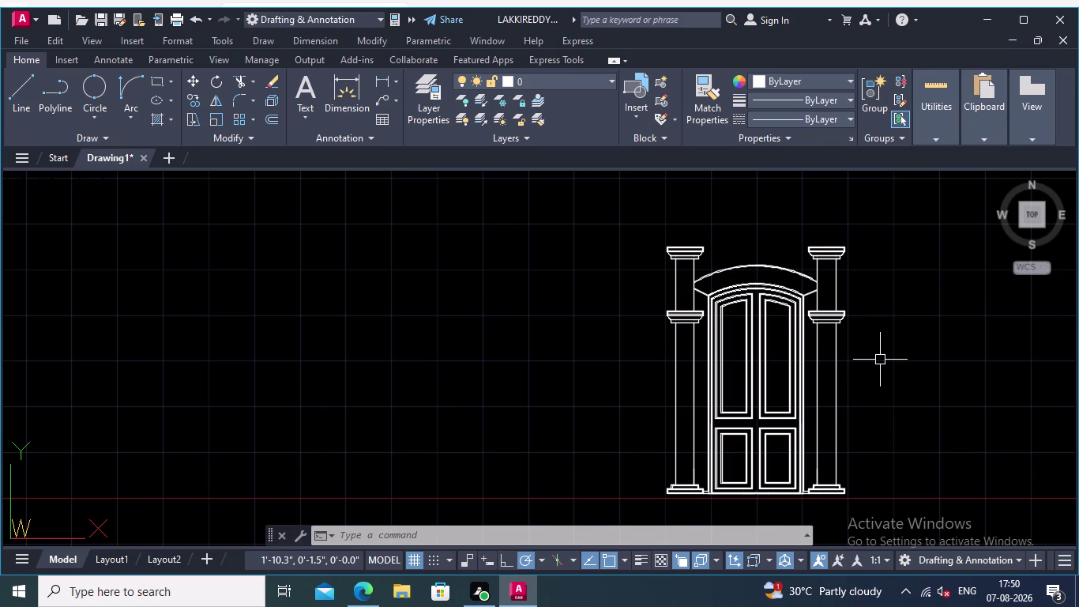
middle_drag(897, 329, 919, 382)
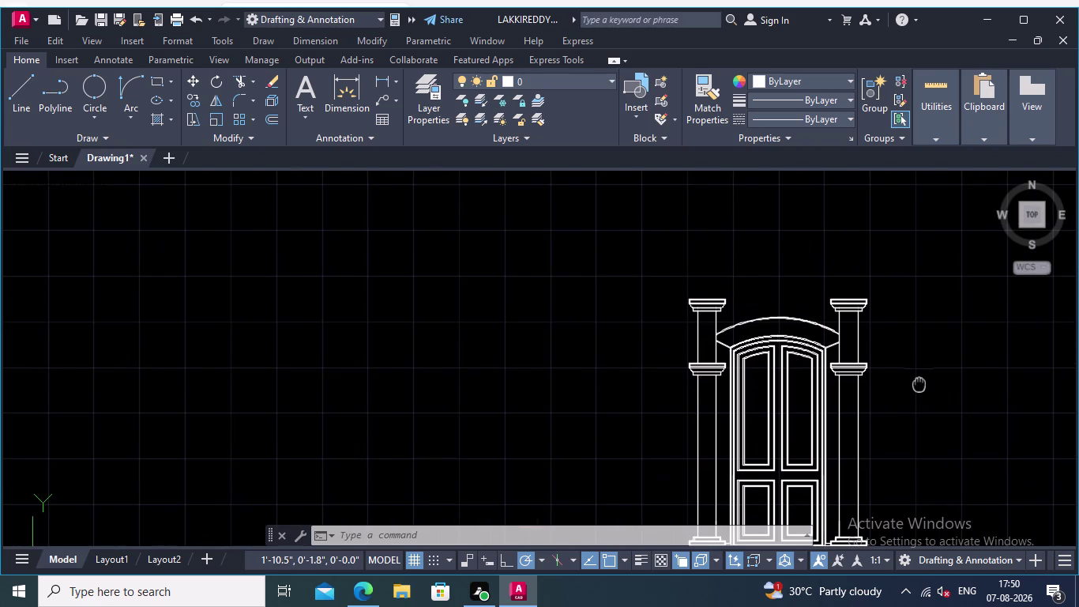
middle_drag(919, 382, 910, 357)
Zoom in and centre the view on the left column's capital.
scroll(up, 3)
middle_drag(873, 305, 928, 421)
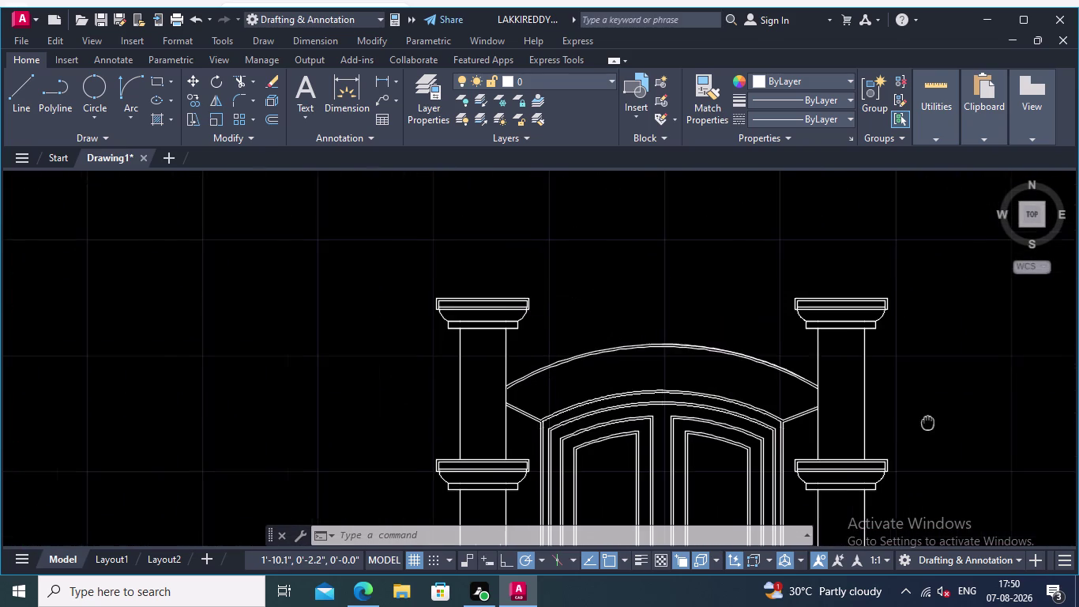
middle_drag(928, 421, 921, 414)
scroll(up, 3)
scroll(down, 3)
middle_drag(730, 316, 895, 315)
scroll(up, 3)
middle_drag(765, 261, 558, 262)
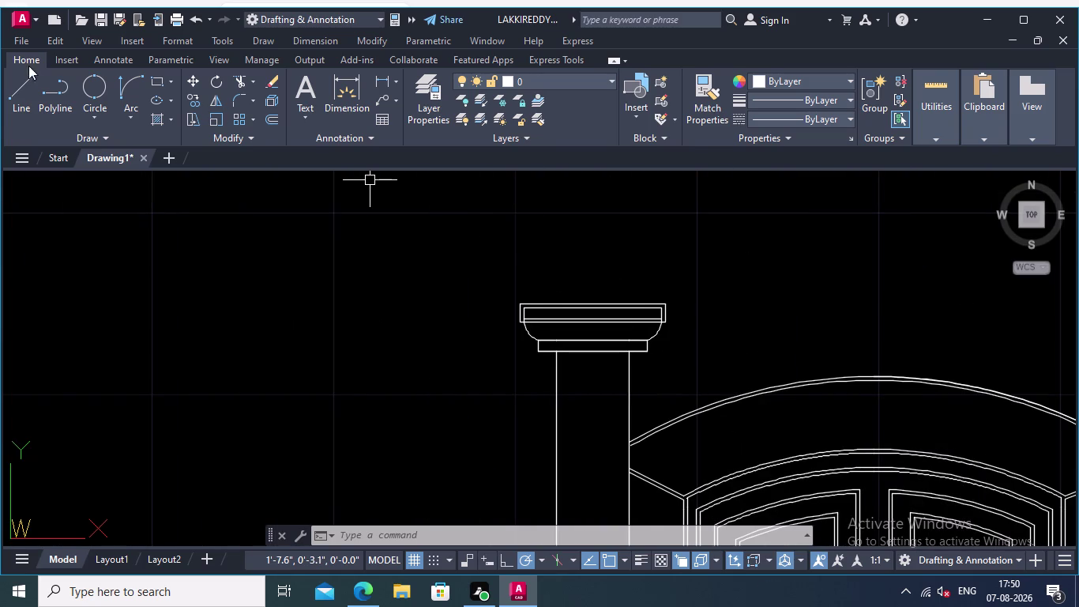
Start a polyline and zoom in on the capital's top-left corner.
click(15, 85)
click(51, 84)
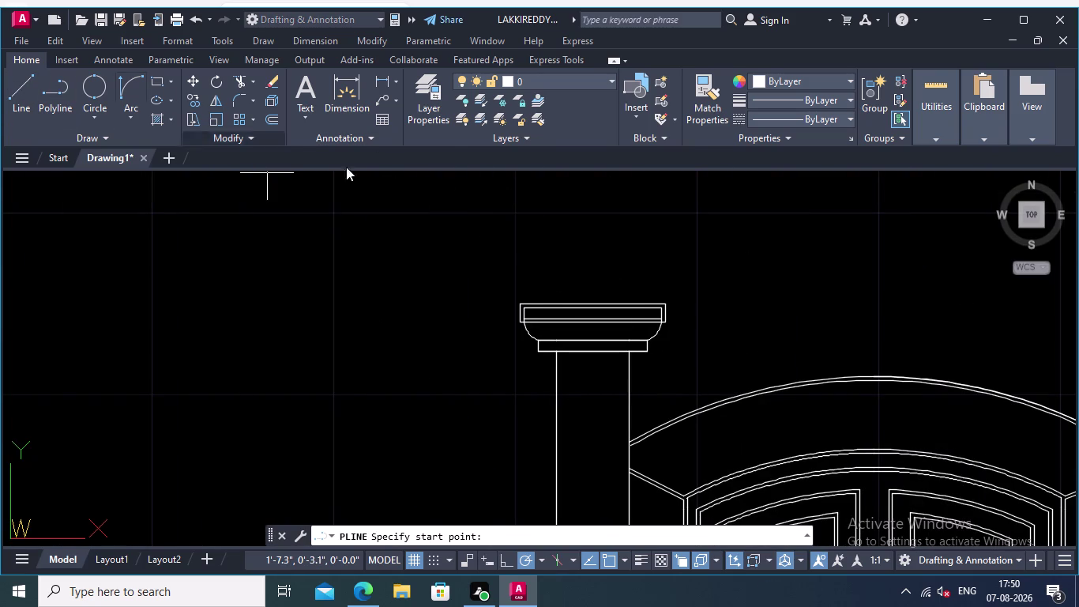
scroll(up, 3)
middle_drag(712, 273, 574, 268)
scroll(up, 3)
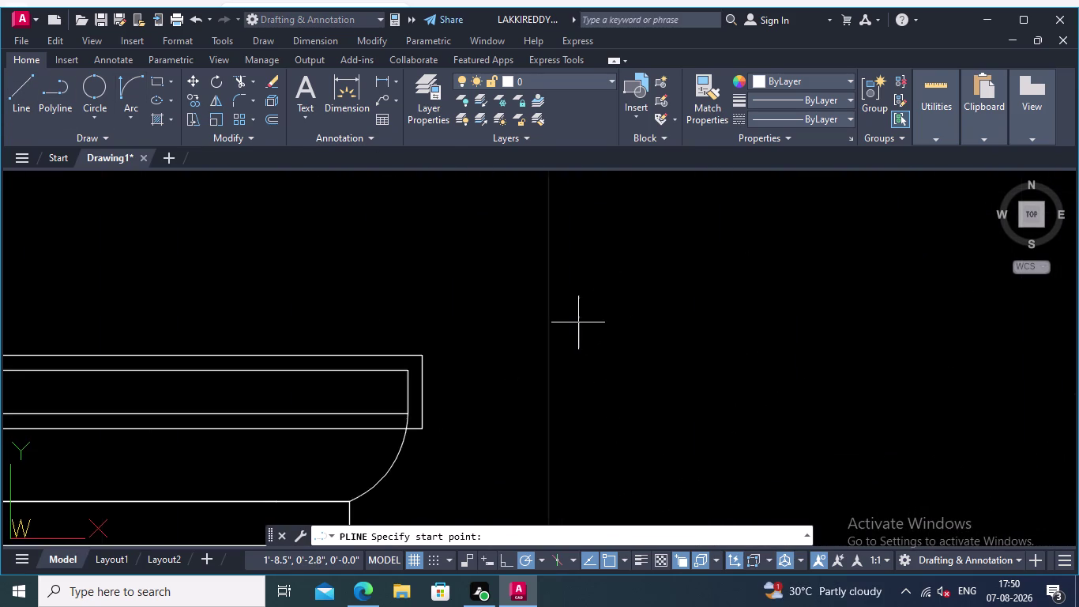
middle_drag(578, 322, 665, 344)
scroll(up, 3)
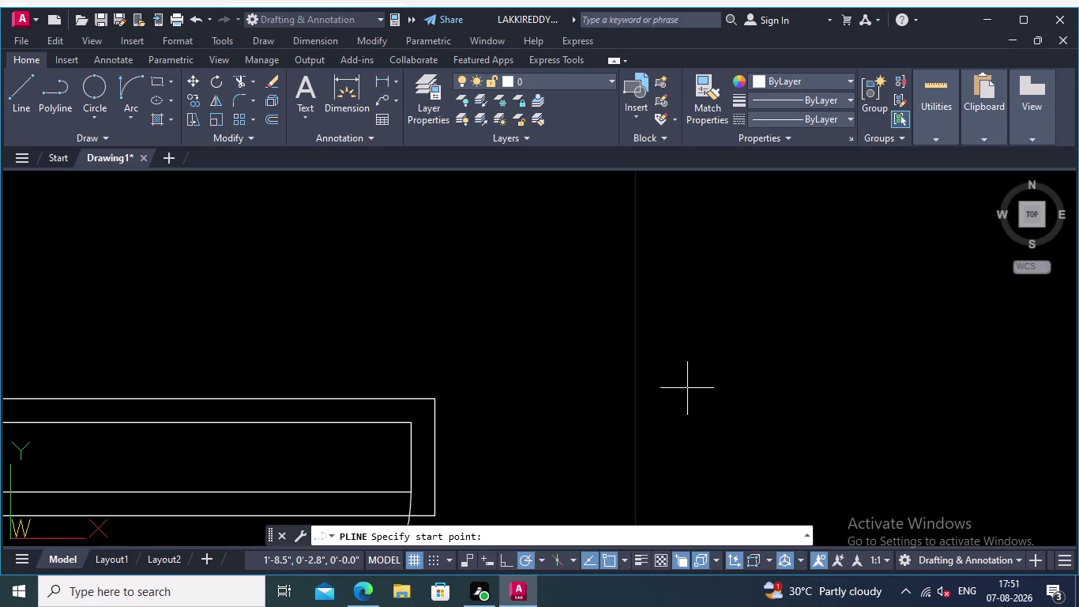
scroll(down, 3)
middle_drag(715, 381, 878, 358)
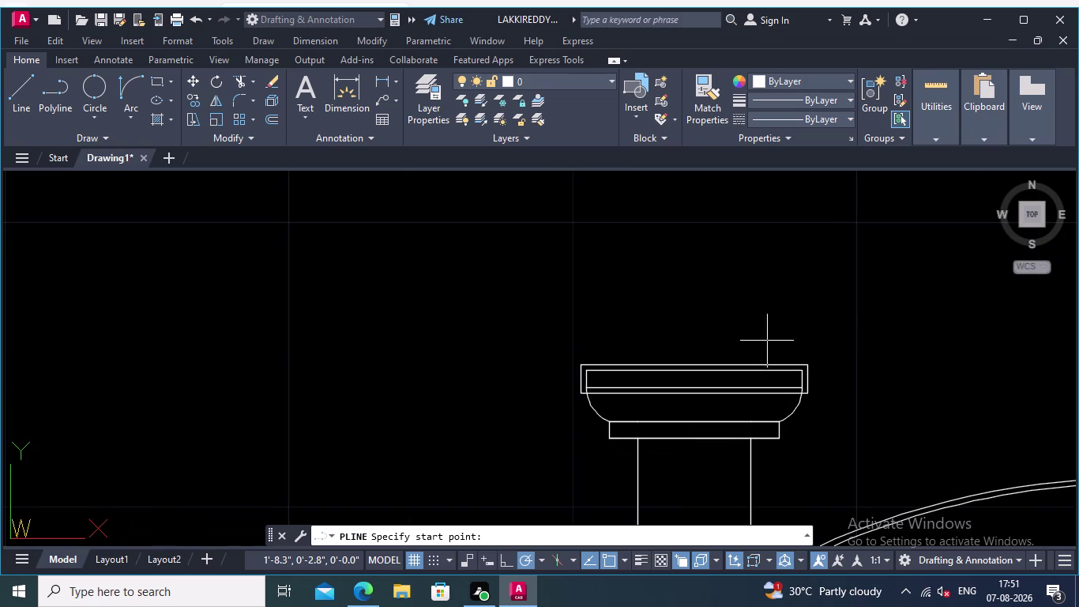
scroll(up, 3)
middle_drag(640, 339, 706, 286)
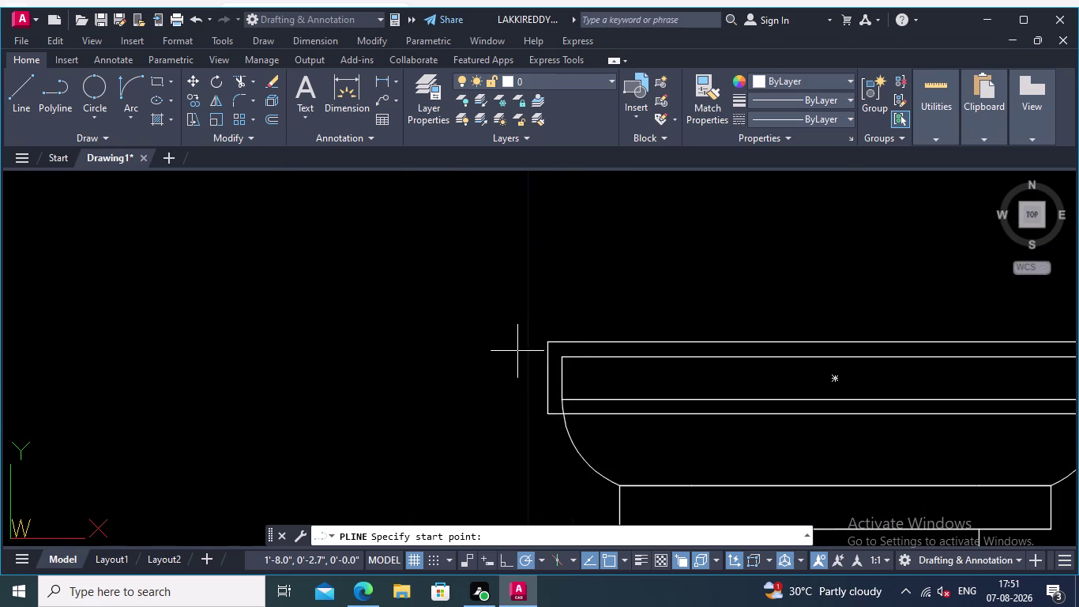
scroll(up, 3)
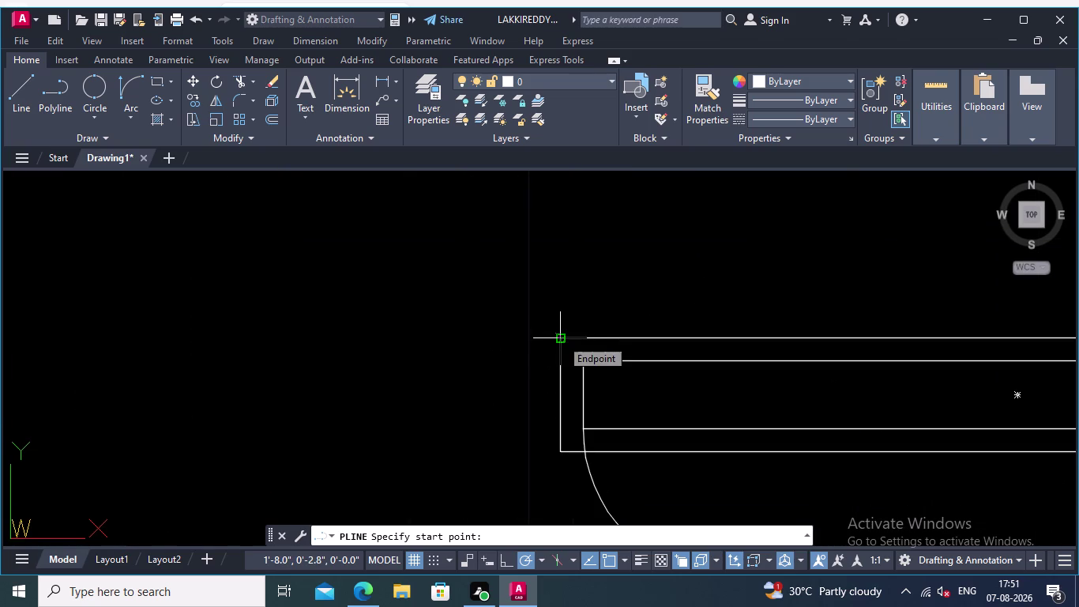
Draw a 0.05-long polyline segment from the capital's top-left corner.
click(564, 338)
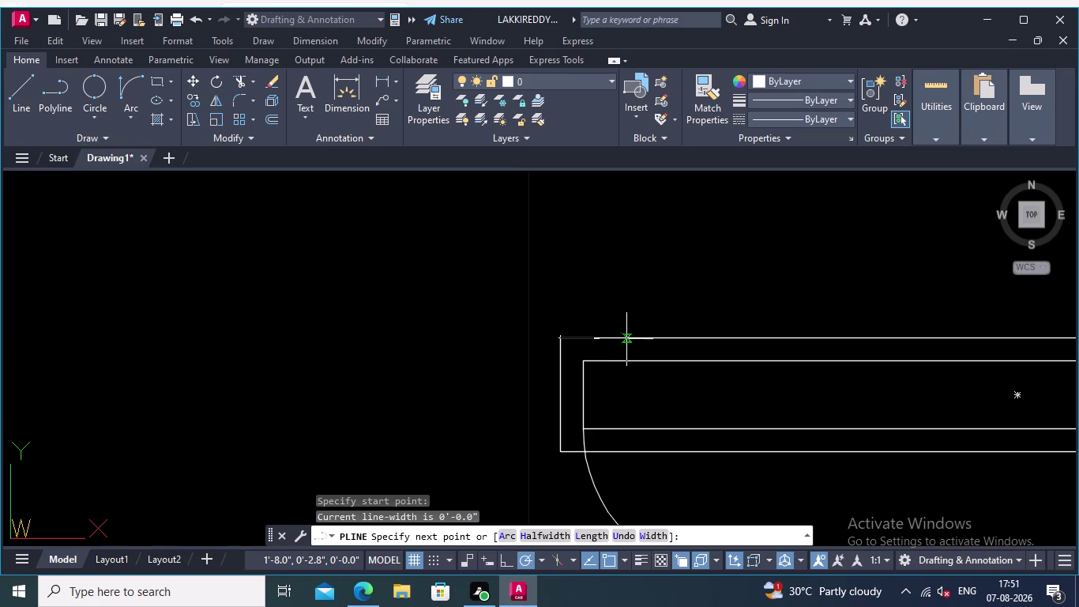
text(0.05)
key(Return)
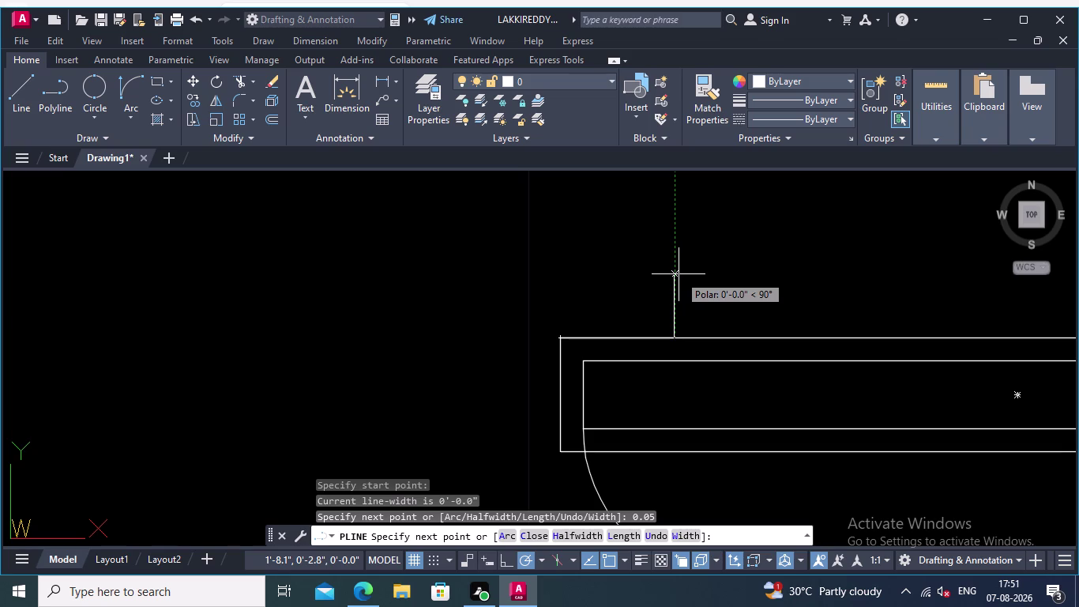
key(Escape)
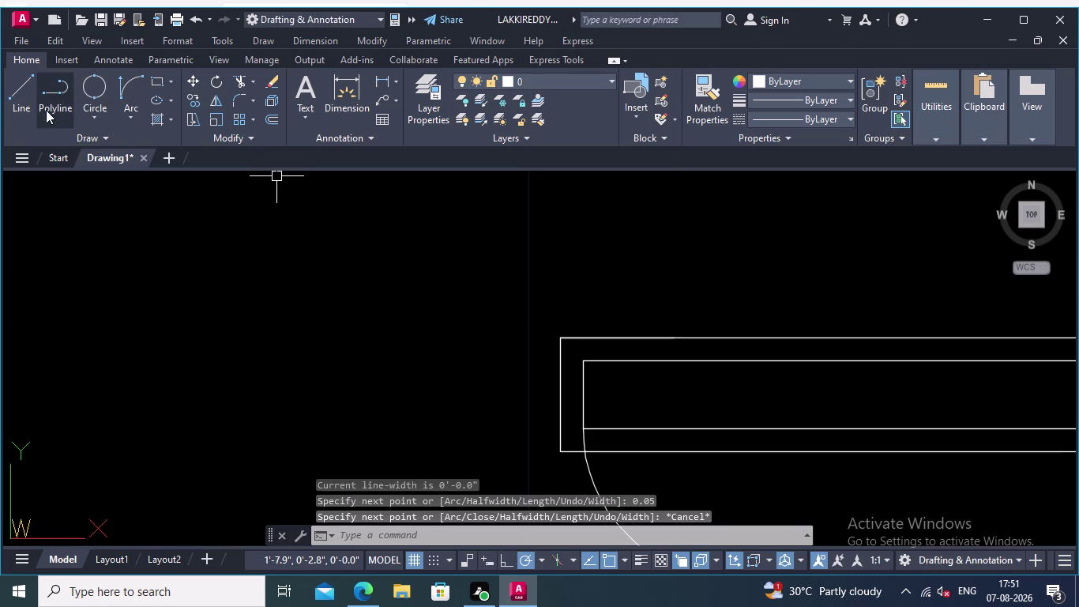
Start a line at the capital's top-left end with a 0.07 first segment.
click(17, 81)
scroll(up, 3)
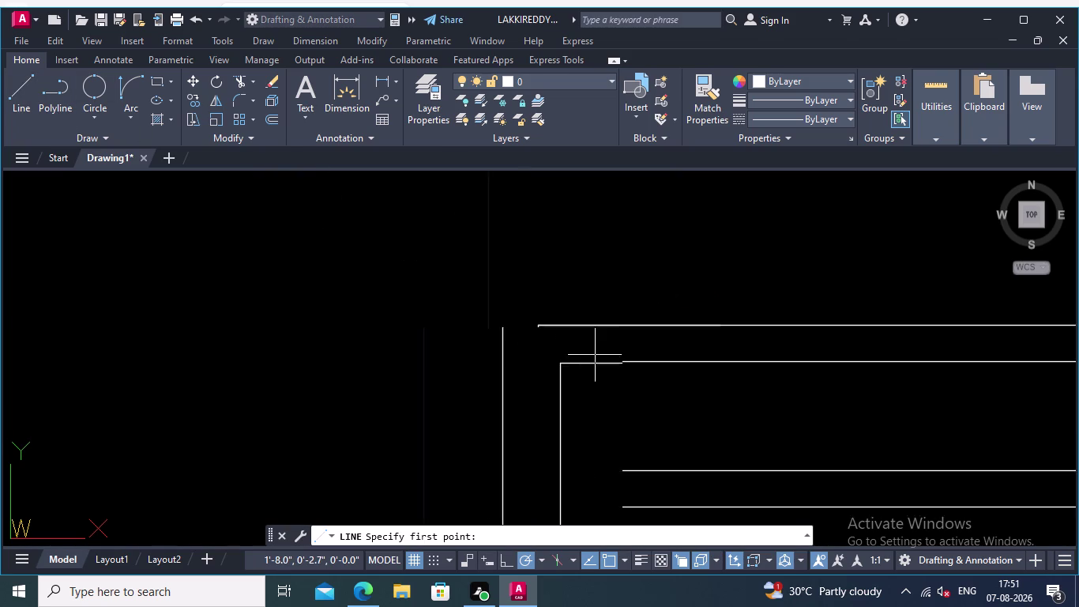
click(498, 304)
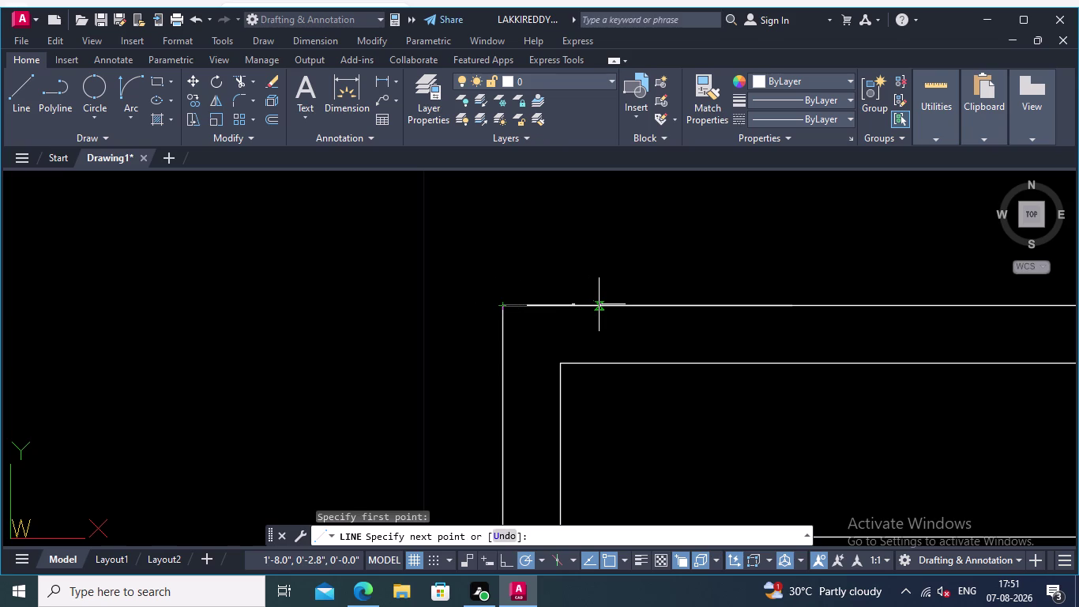
text(0.04)
key(BackSpace)
key(7)
key(Return)
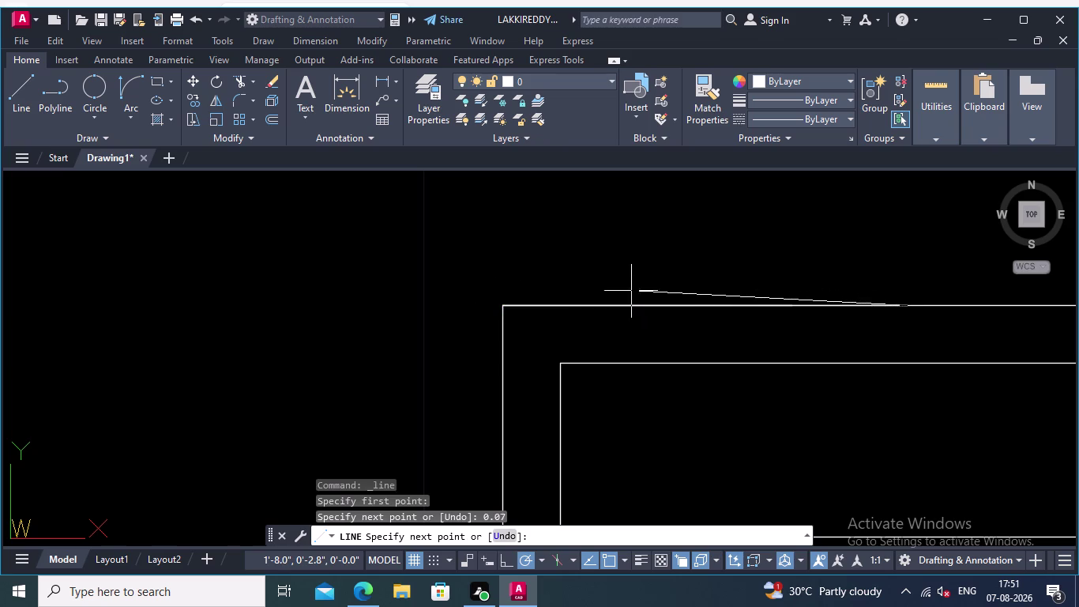
Zoom out over the capital and enter a 0.23 line segment.
scroll(down, 3)
middle_drag(900, 217, 704, 284)
scroll(down, 3)
scroll(down, 3)
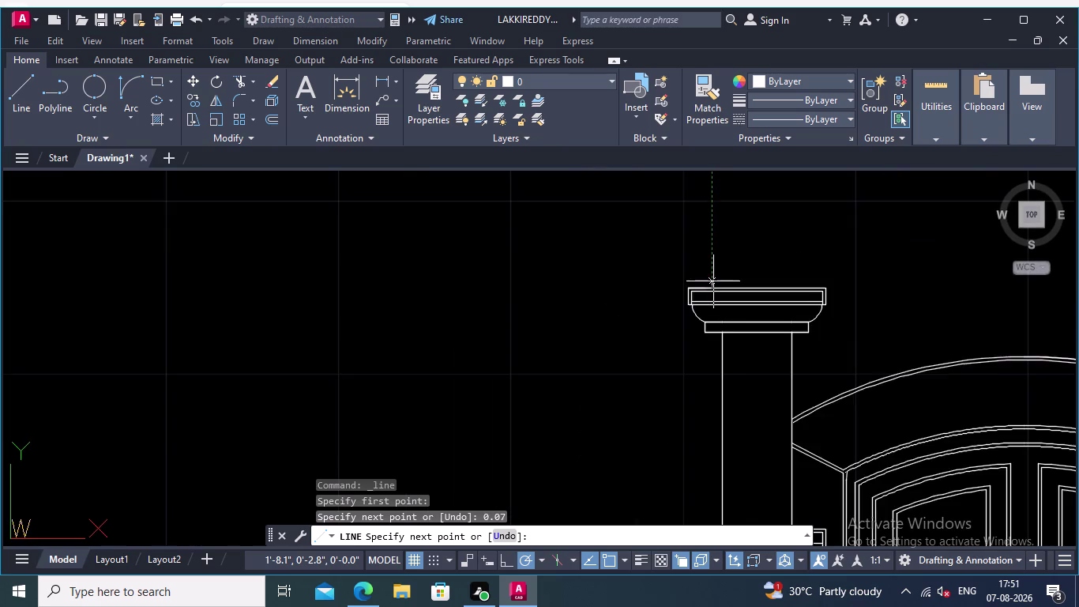
scroll(down, 3)
scroll(up, 3)
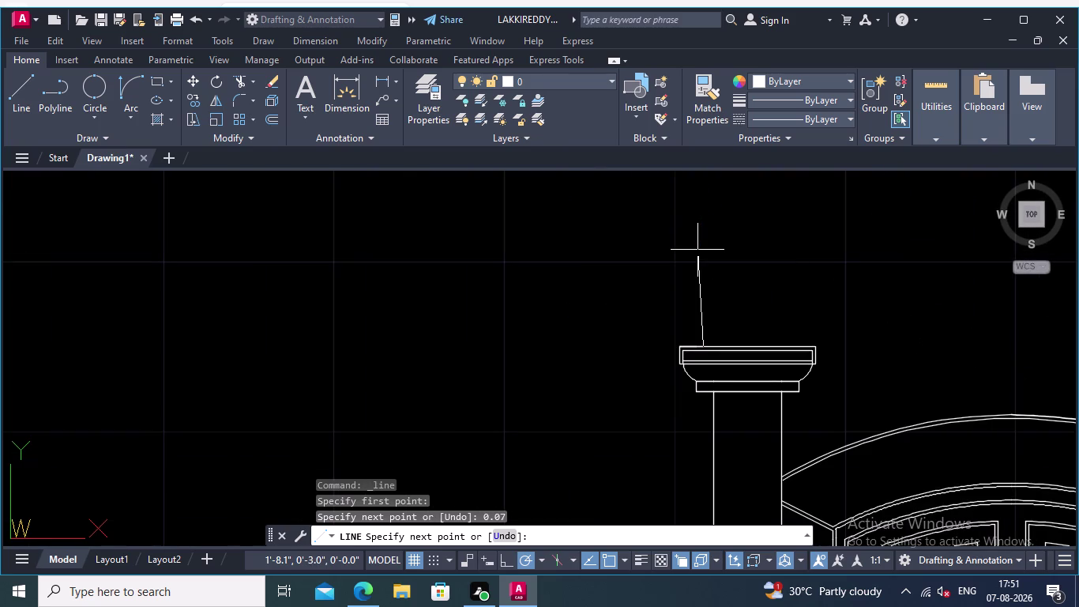
scroll(up, 3)
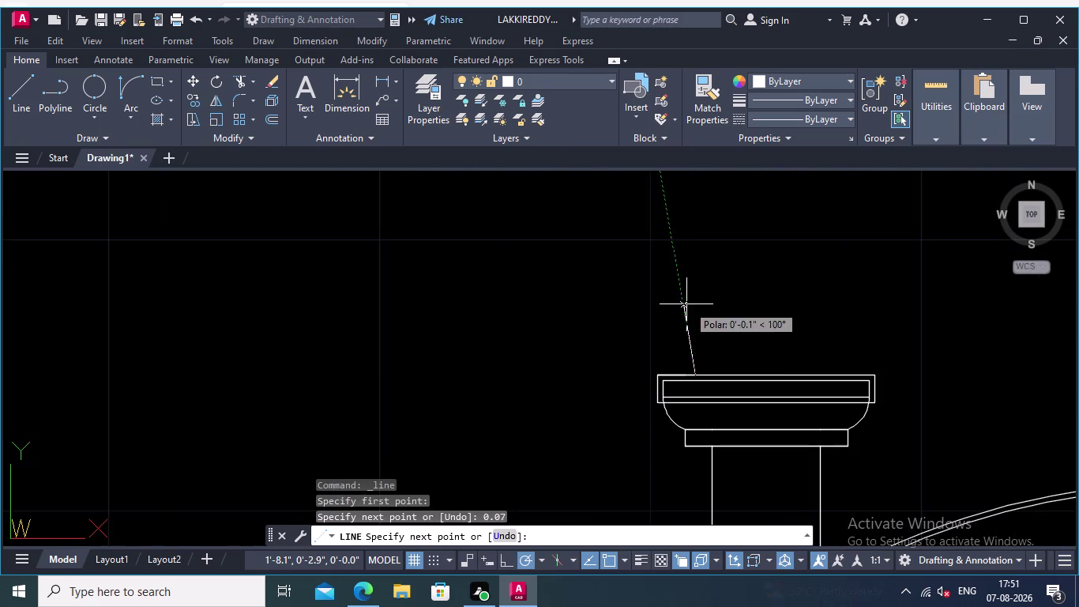
text(0.)
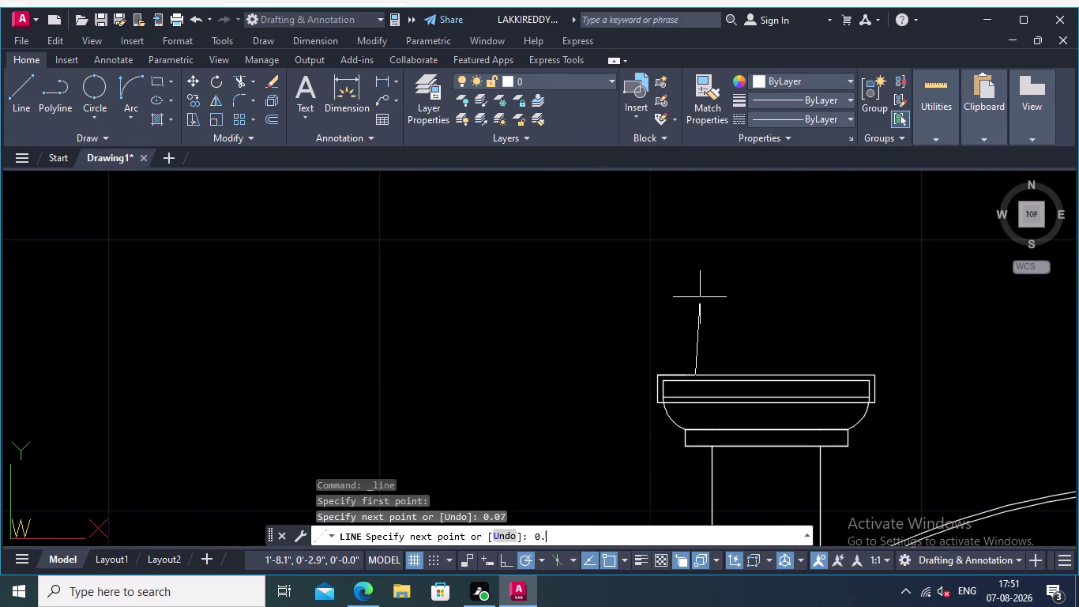
text(23)
key(Return)
Undo the slanted segment, turn Ortho on, and draw the 0.23 vertical segment.
key(ctrl+z)
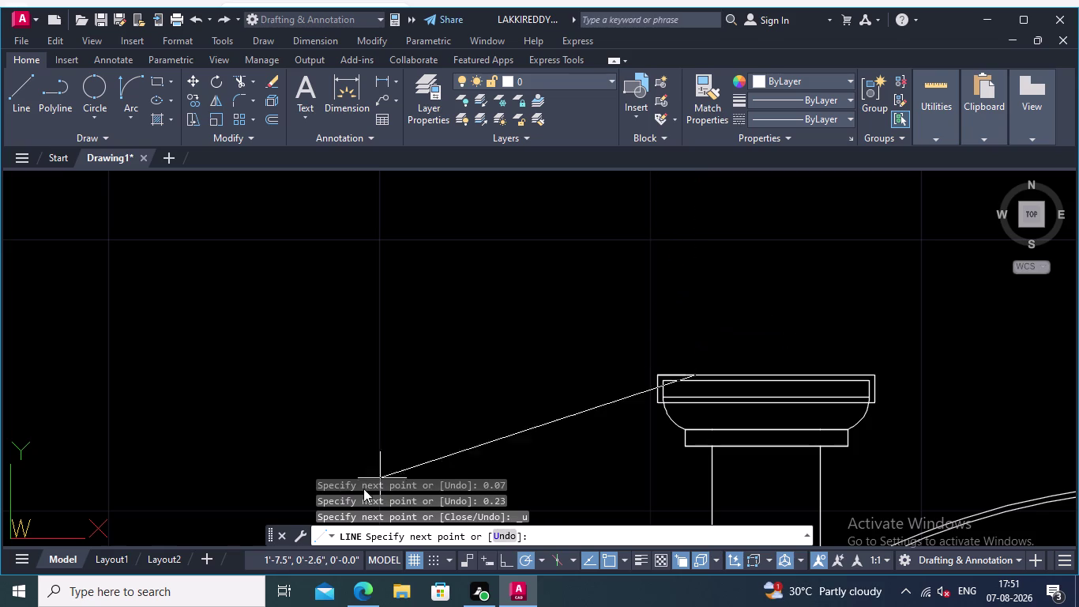
click(502, 555)
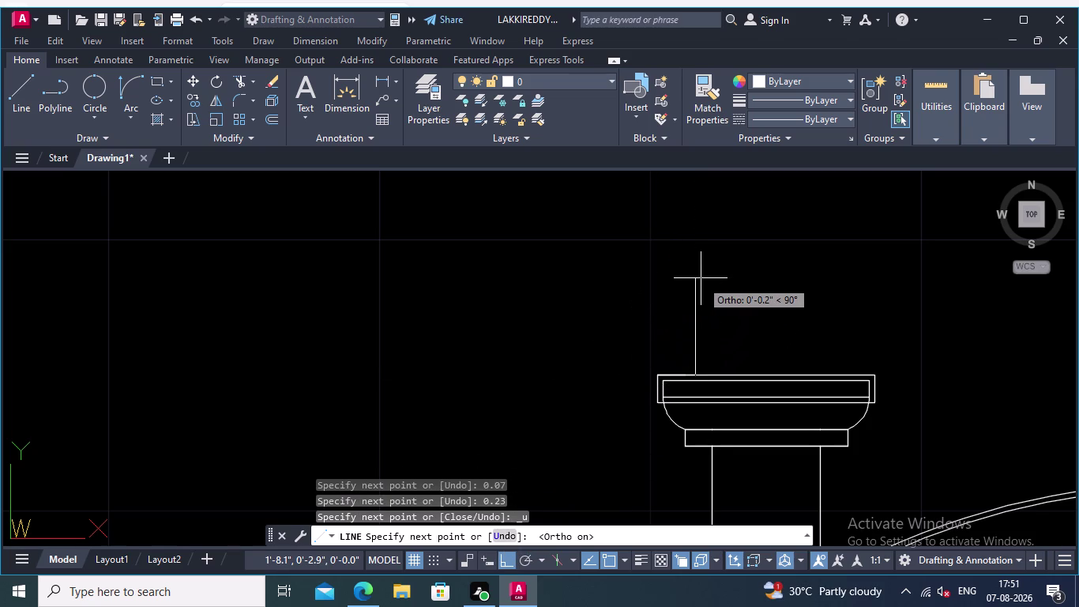
text(0.23)
key(Return)
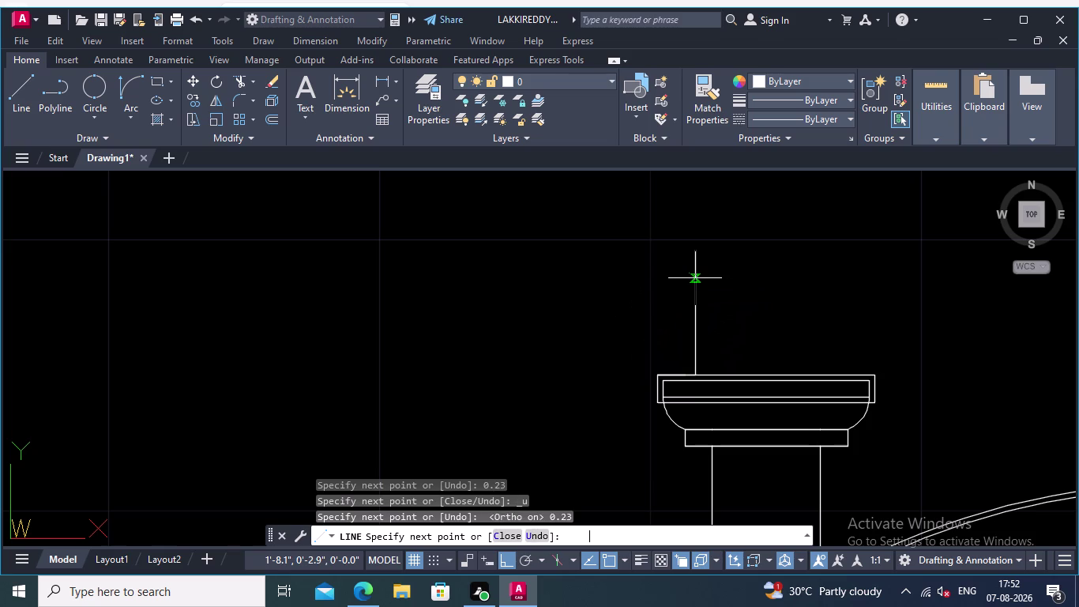
middle_drag(792, 267, 682, 272)
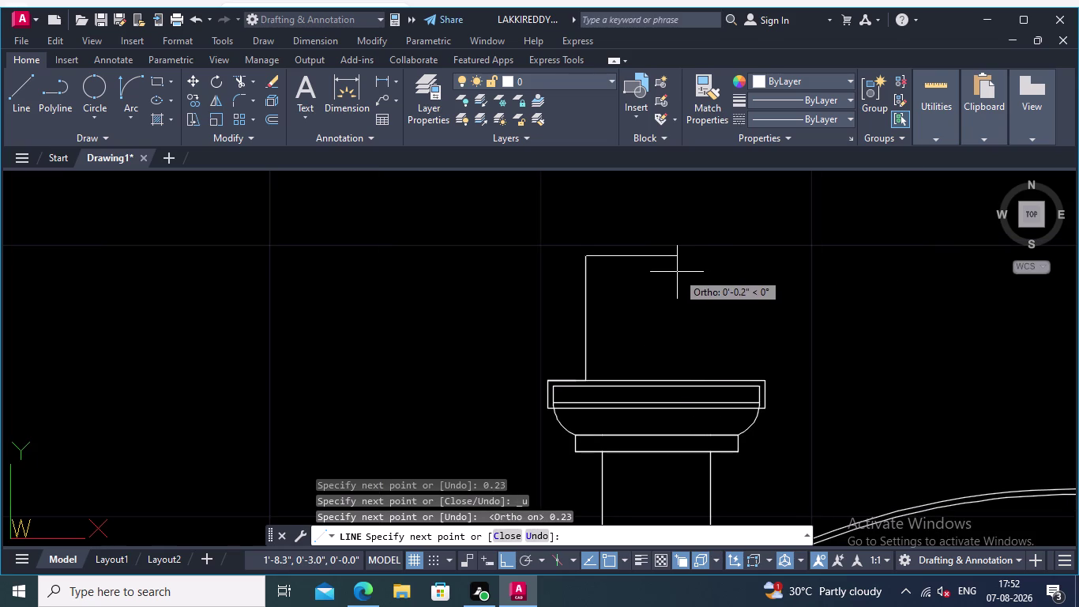
key(Escape)
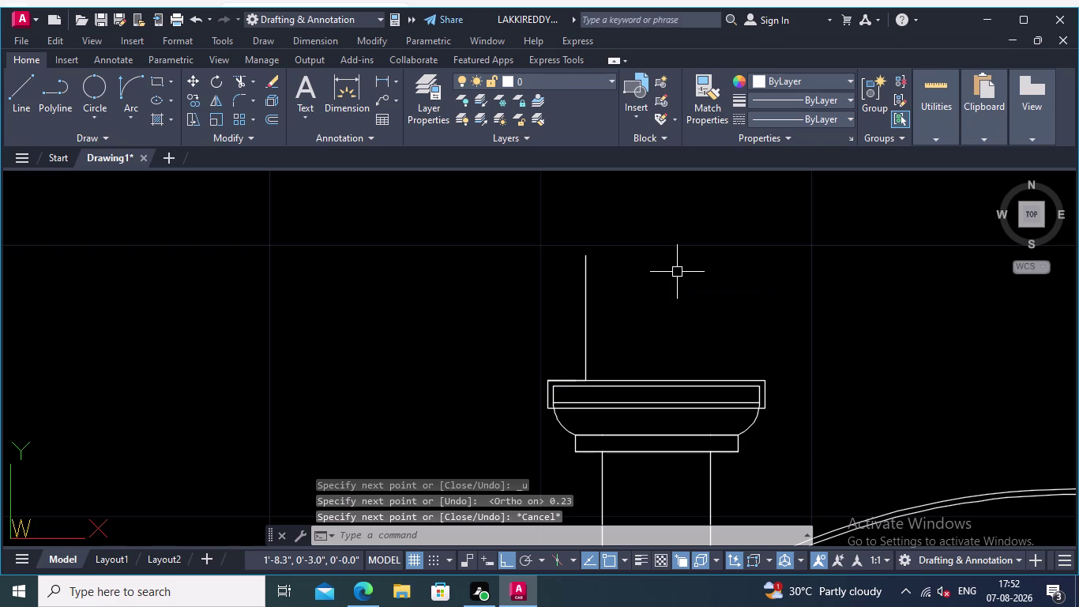
click(14, 89)
middle_drag(553, 289, 460, 303)
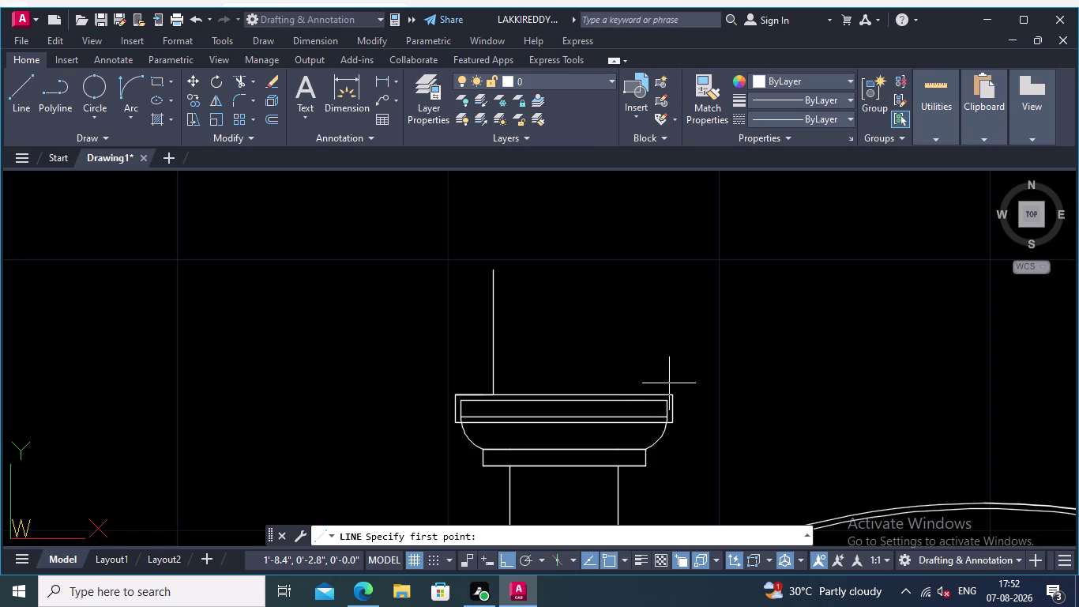
middle_drag(669, 383, 549, 359)
scroll(up, 3)
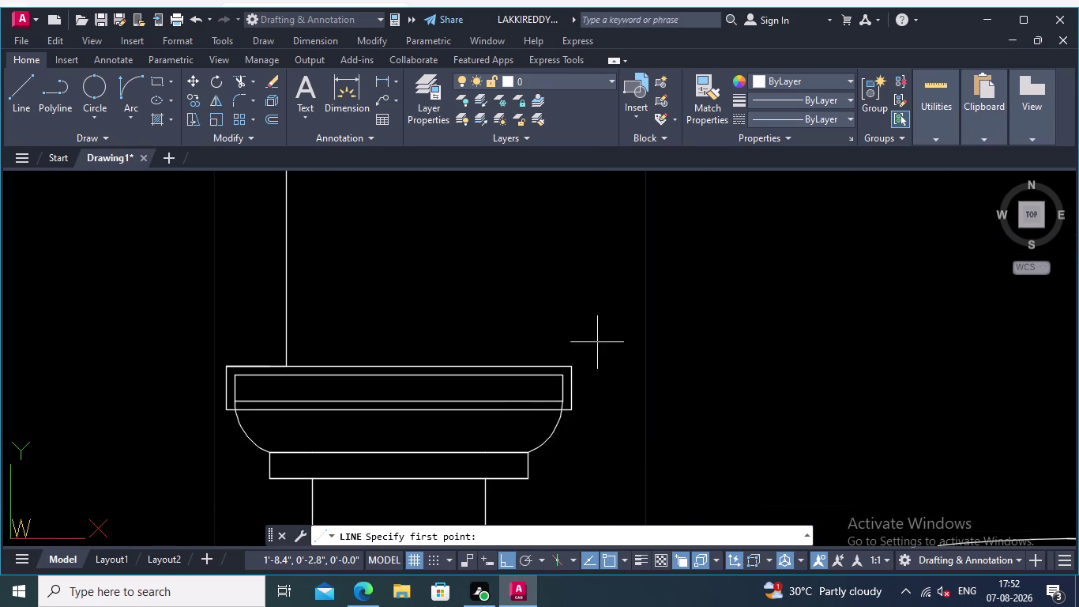
middle_drag(597, 342, 462, 293)
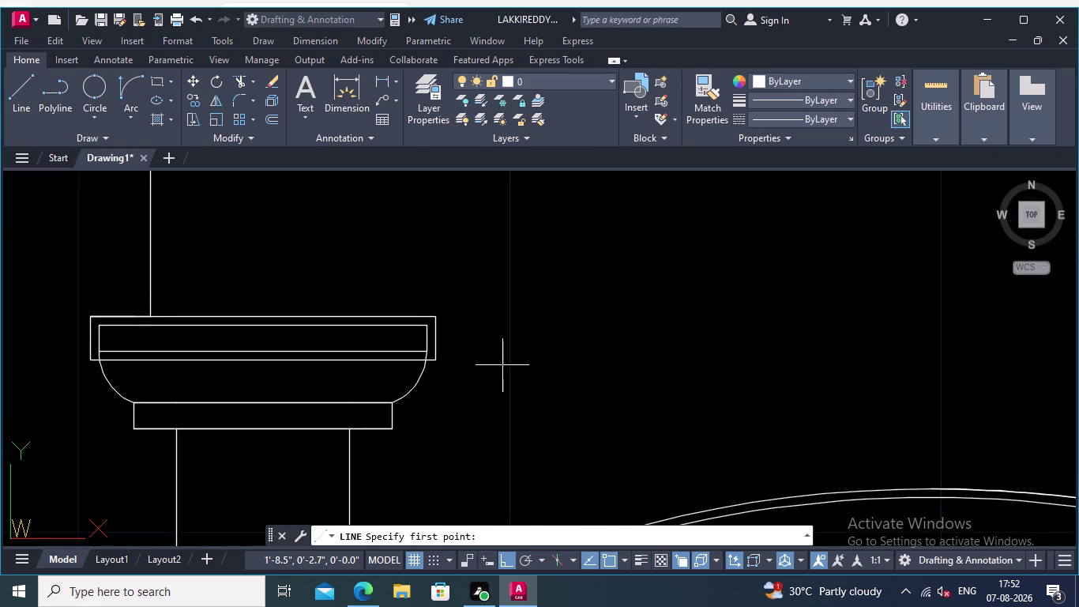
scroll(down, 3)
middle_drag(505, 375, 509, 206)
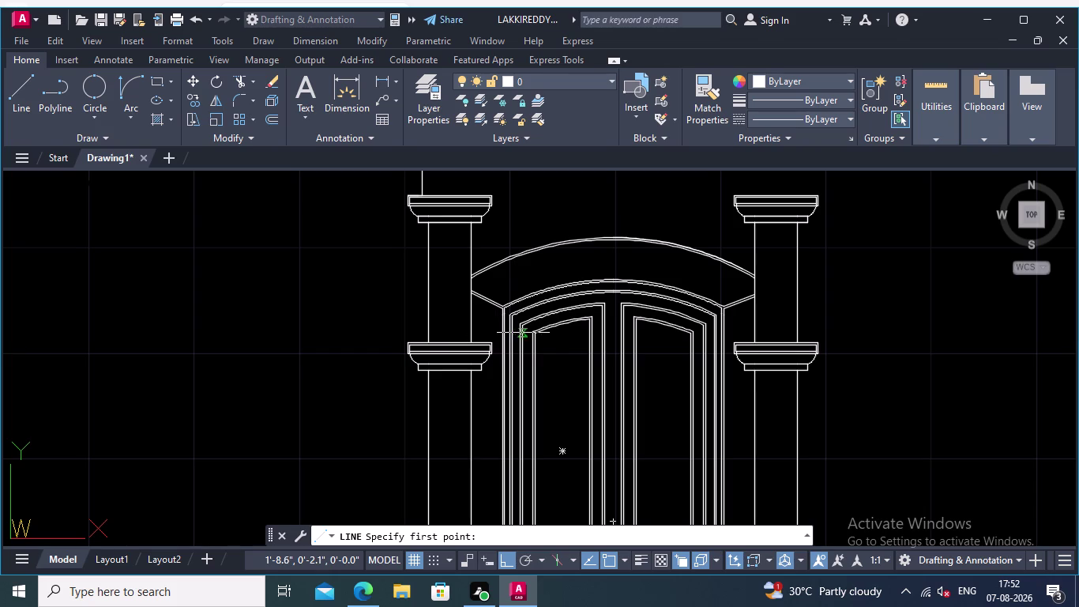
middle_drag(579, 416, 590, 441)
scroll(up, 3)
scroll(up, 3)
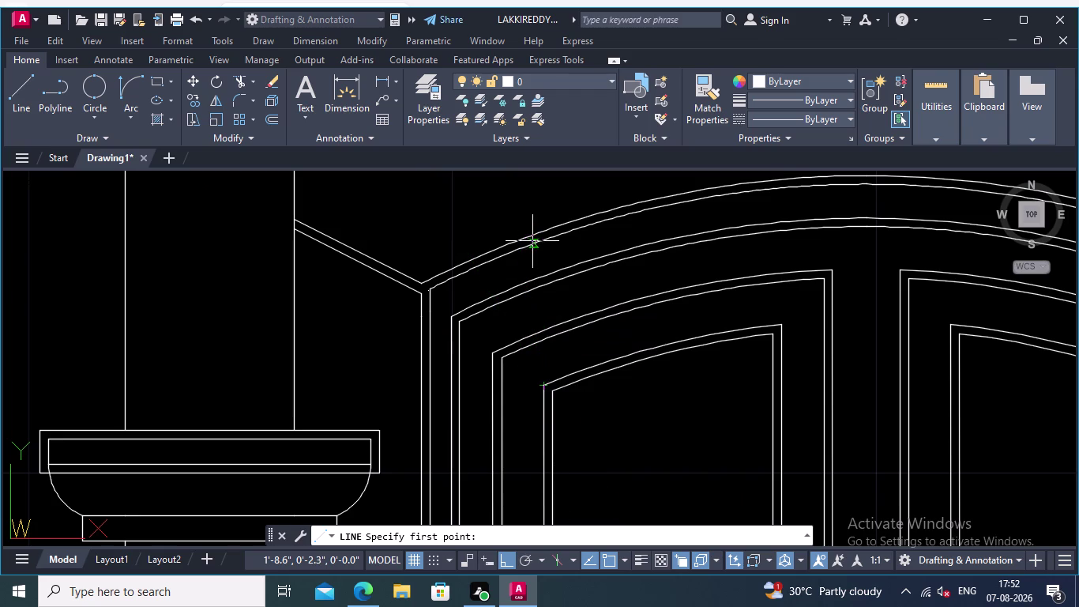
middle_drag(533, 194, 551, 358)
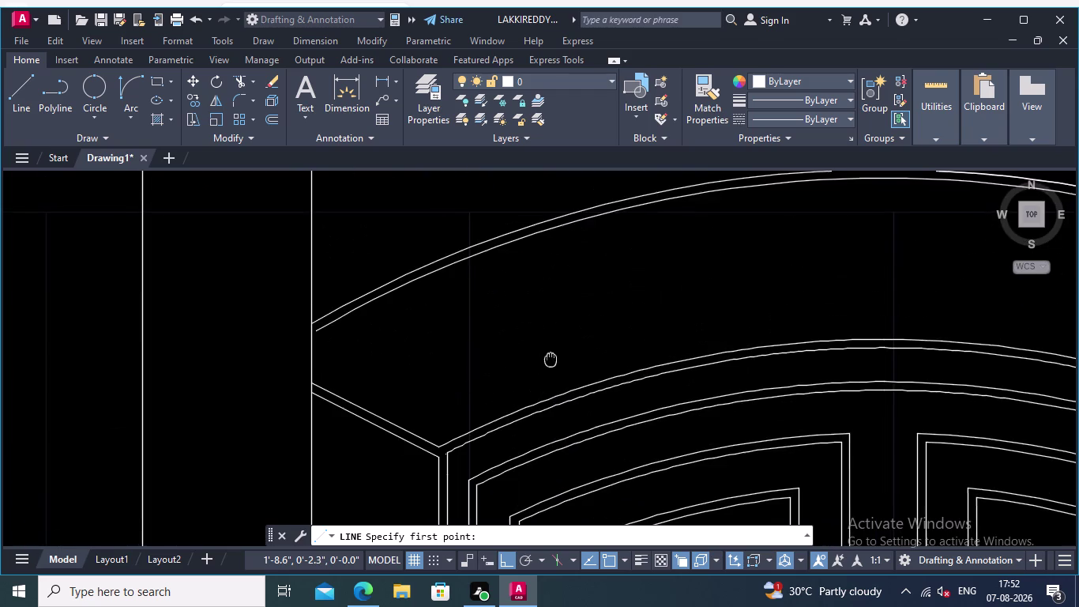
middle_drag(550, 358, 546, 355)
scroll(down, 3)
scroll(up, 3)
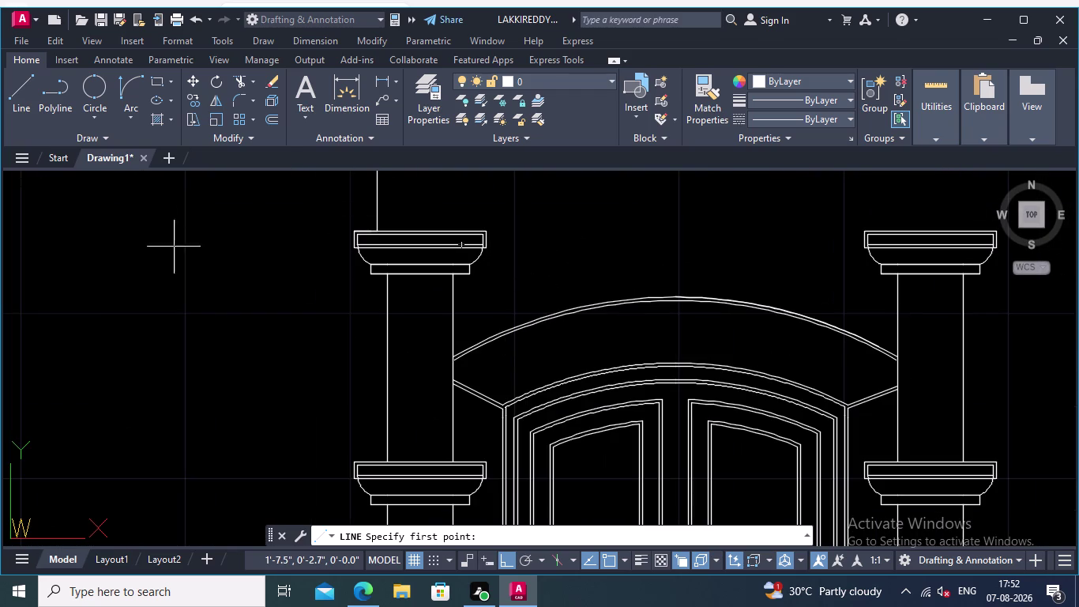
key(Escape)
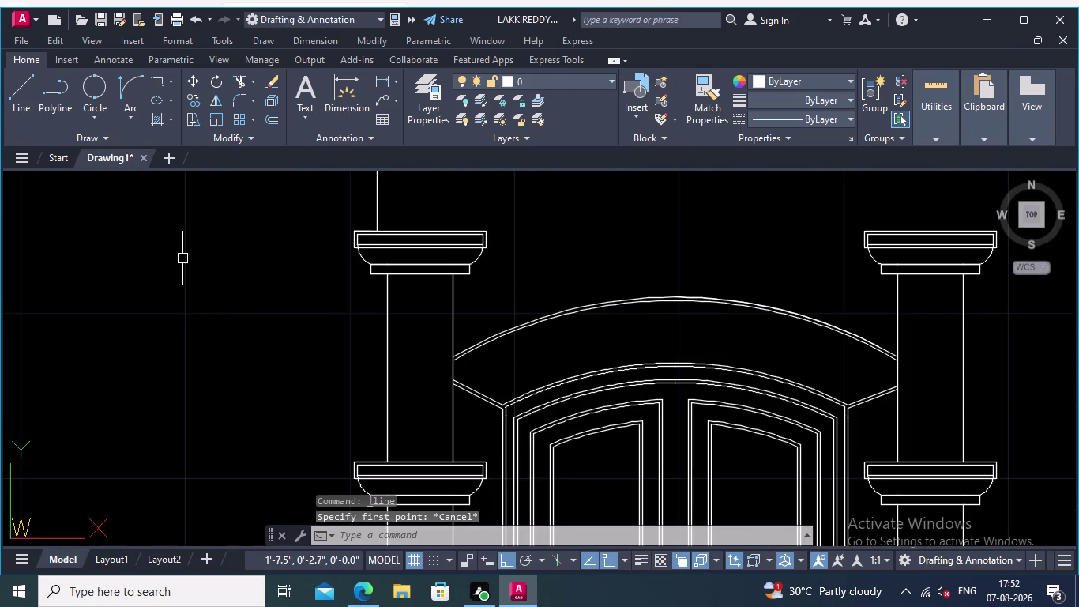
Place a vertical XLINE through the left door frame corner.
key(x)
key(l)
key(Return)
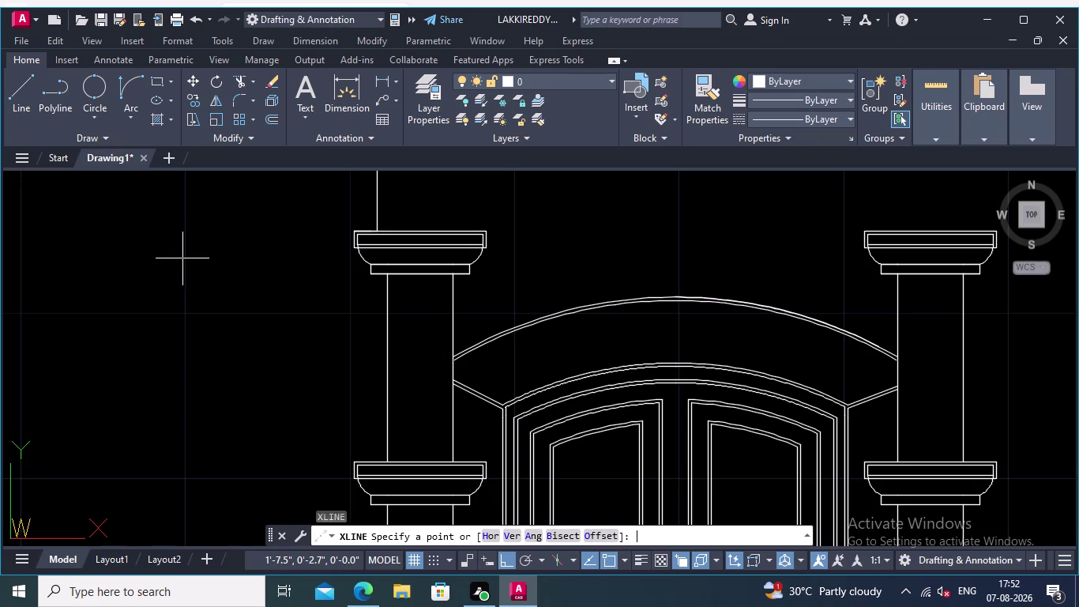
key(v)
key(Return)
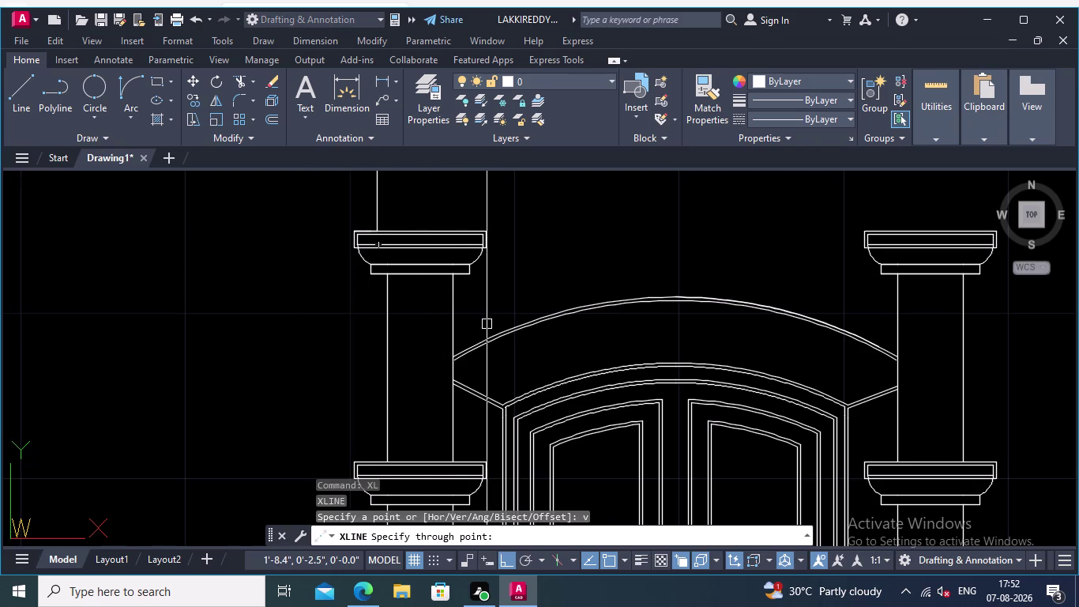
middle_drag(489, 324, 471, 245)
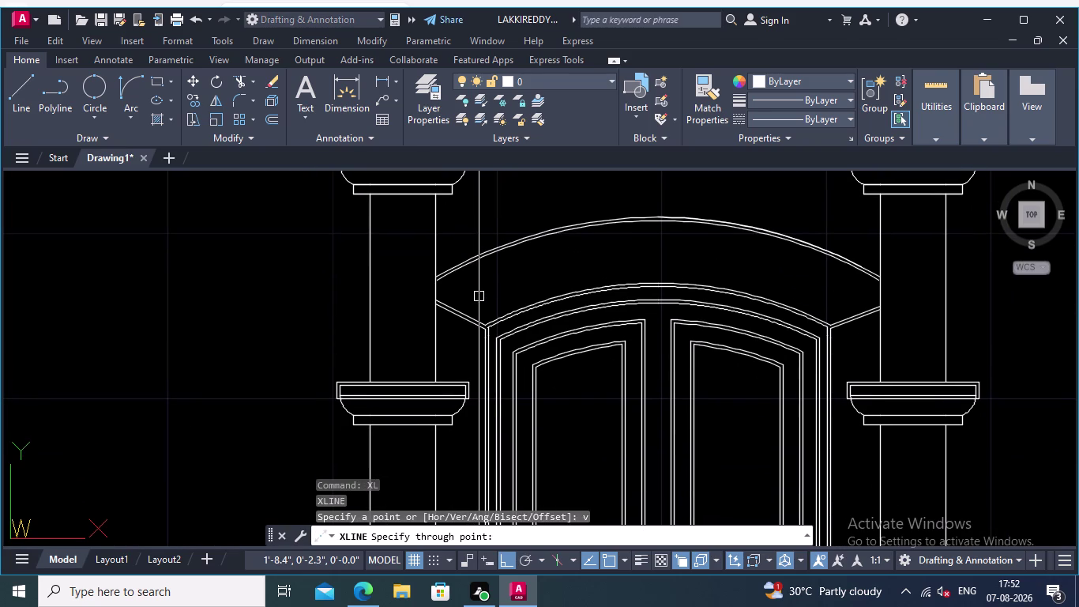
middle_drag(499, 369, 468, 330)
scroll(up, 3)
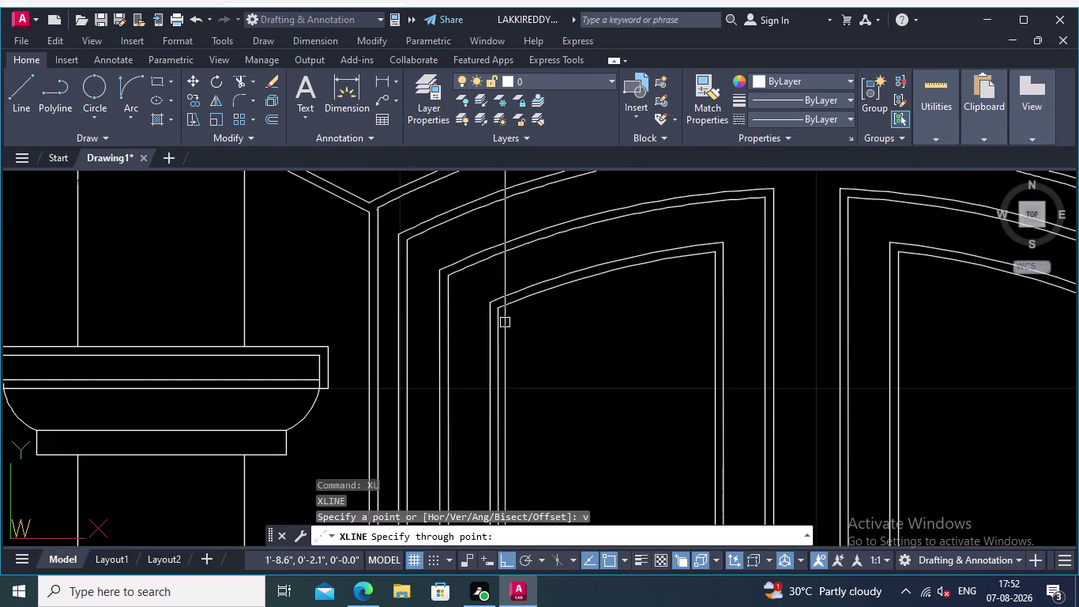
scroll(up, 3)
click(486, 307)
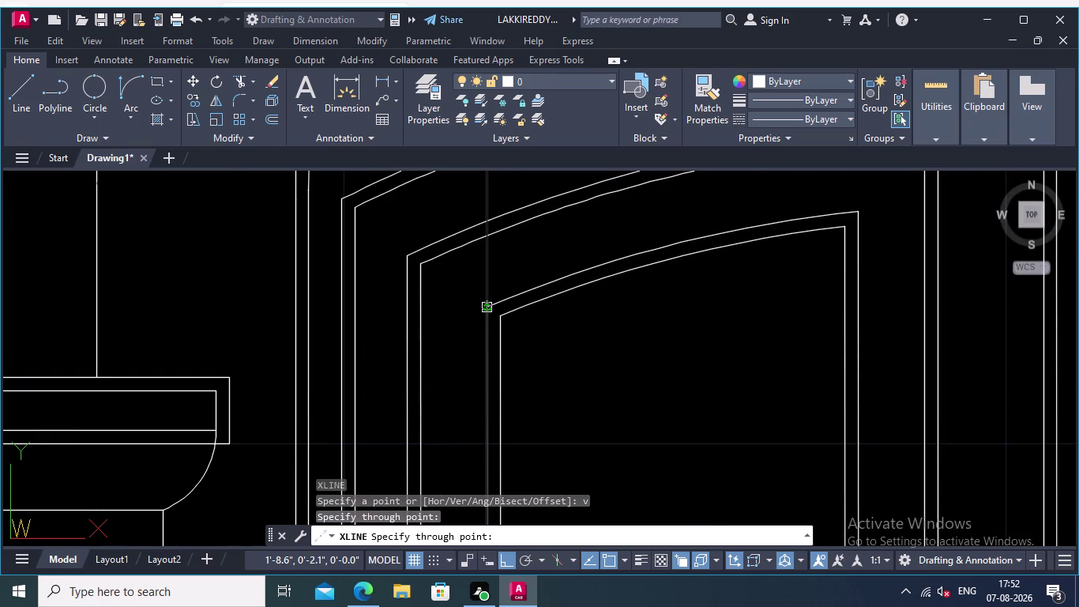
key(Return)
Repeat XLINE, zoom to the left column capital, and start a polyline.
key(Return)
scroll(down, 3)
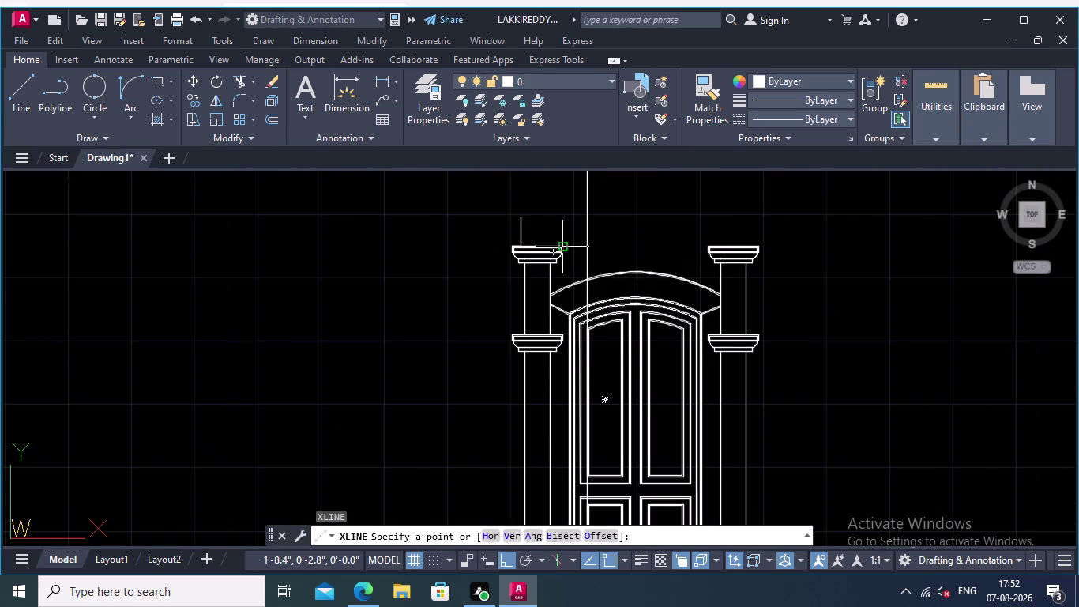
middle_drag(570, 247, 581, 312)
scroll(up, 3)
scroll(up, 3)
scroll(up, 3)
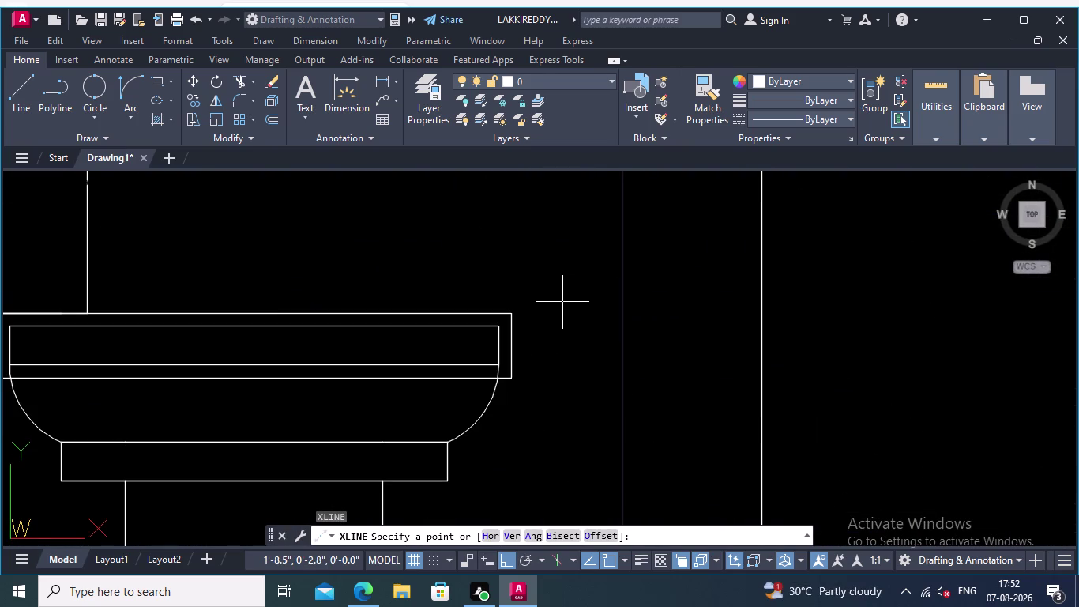
click(59, 86)
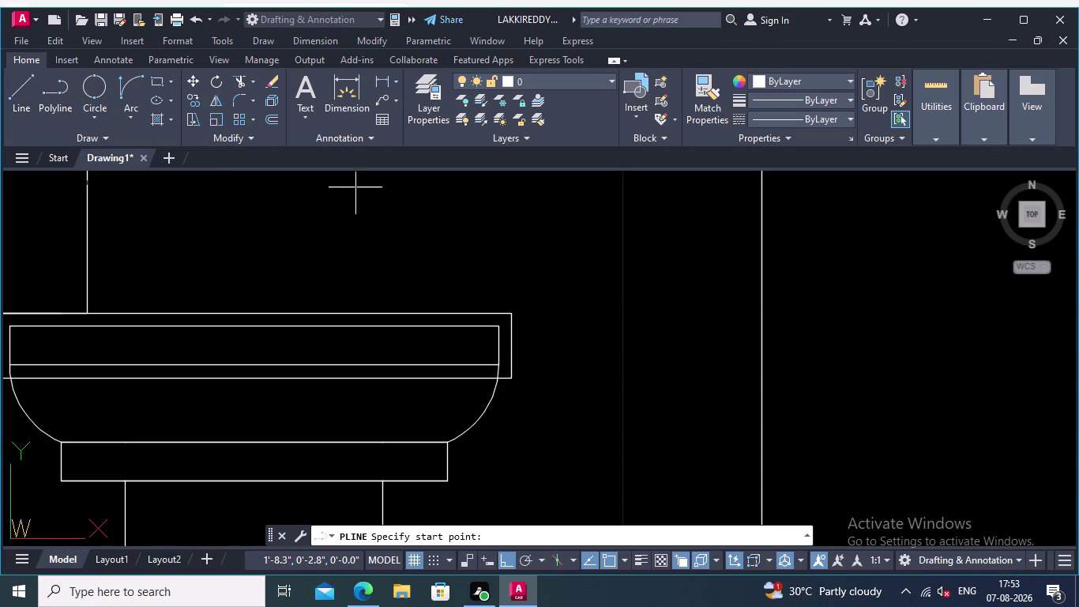
Draw a horizontal polyline from the left capital's top right corner to the vertical construction line.
scroll(up, 3)
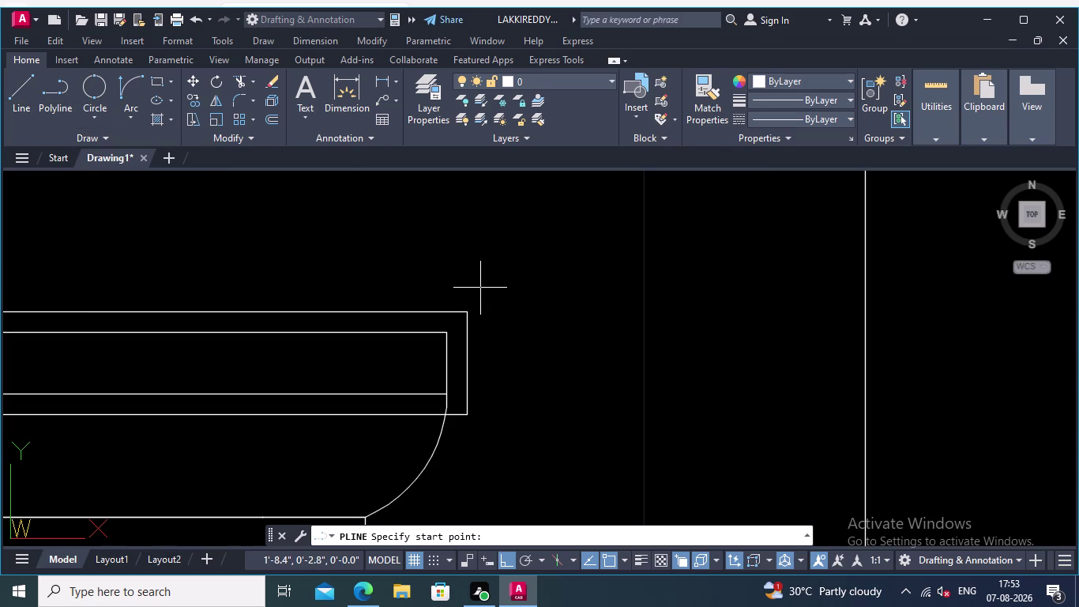
click(467, 312)
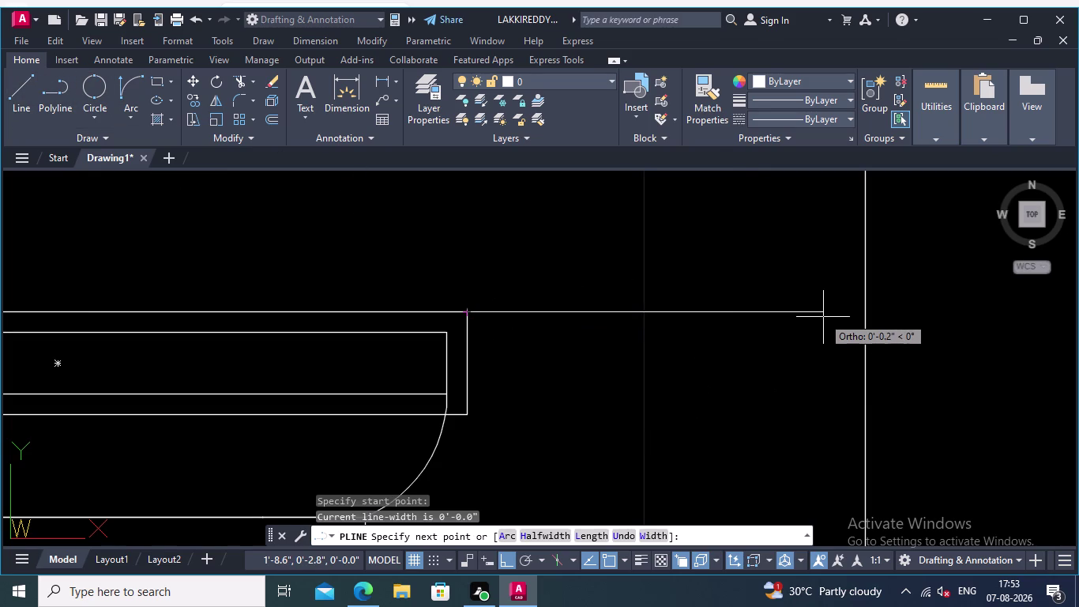
middle_drag(822, 317, 764, 301)
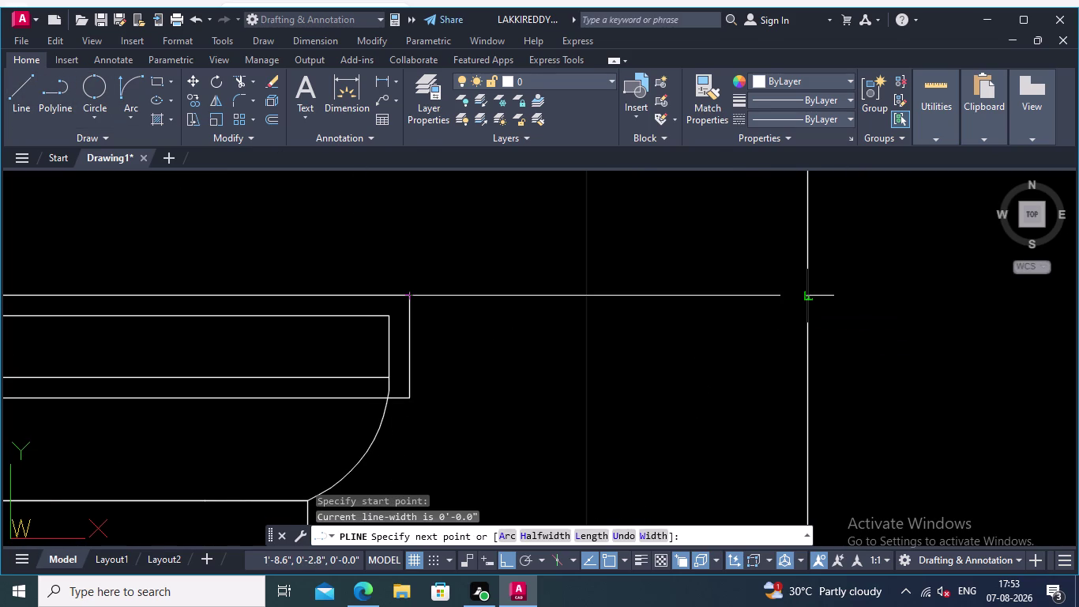
click(808, 298)
key(Return)
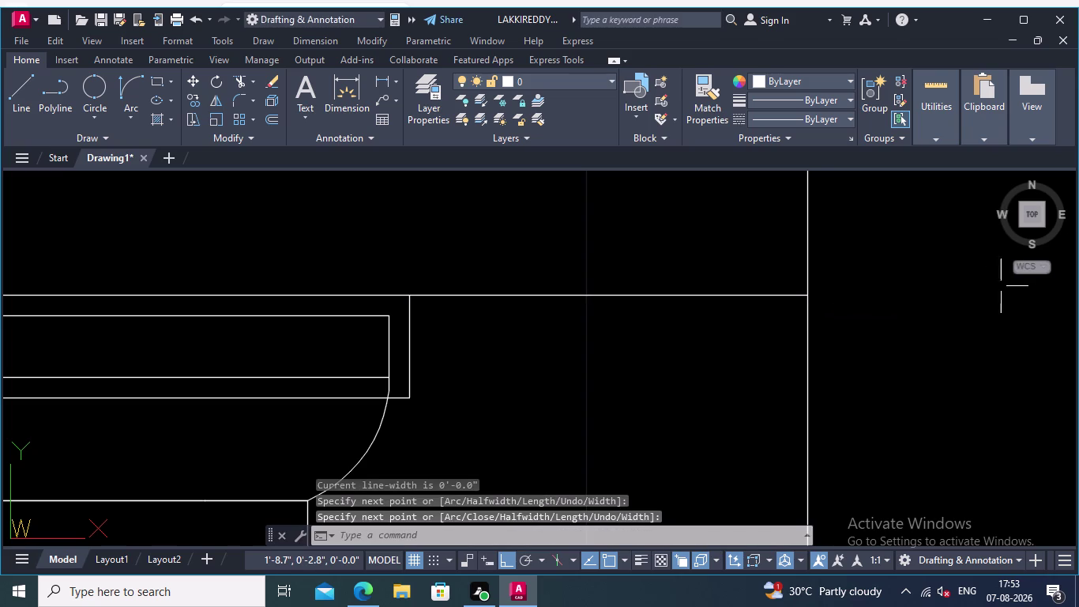
scroll(down, 3)
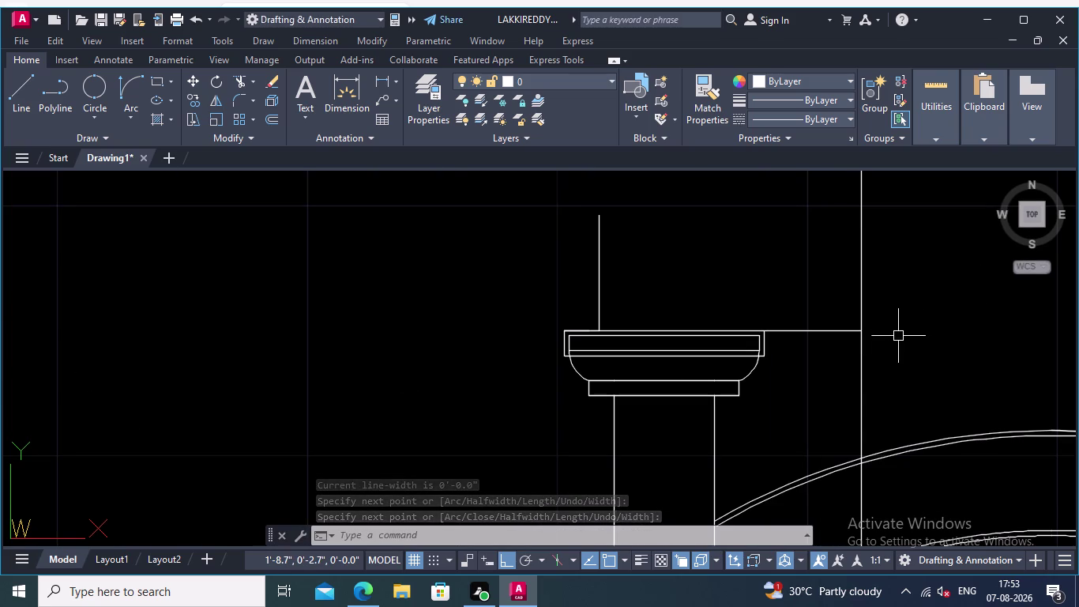
scroll(down, 3)
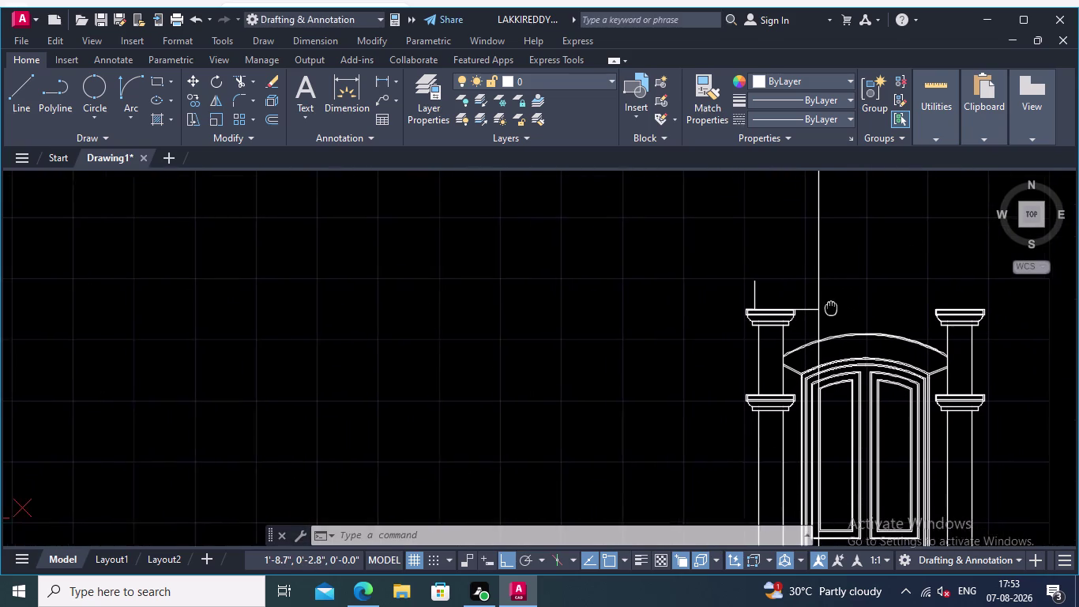